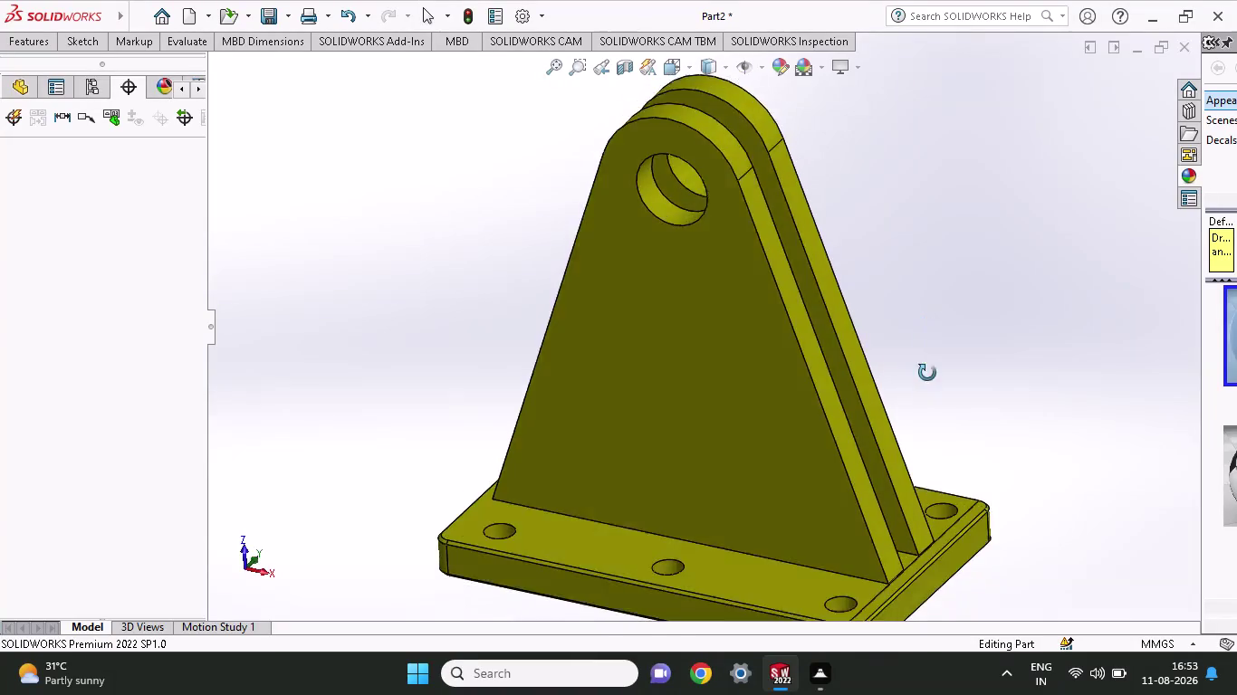
Sketch a small rectangle on the base plate's bottom face, below the lower rib and right of centre.
click(743, 546)
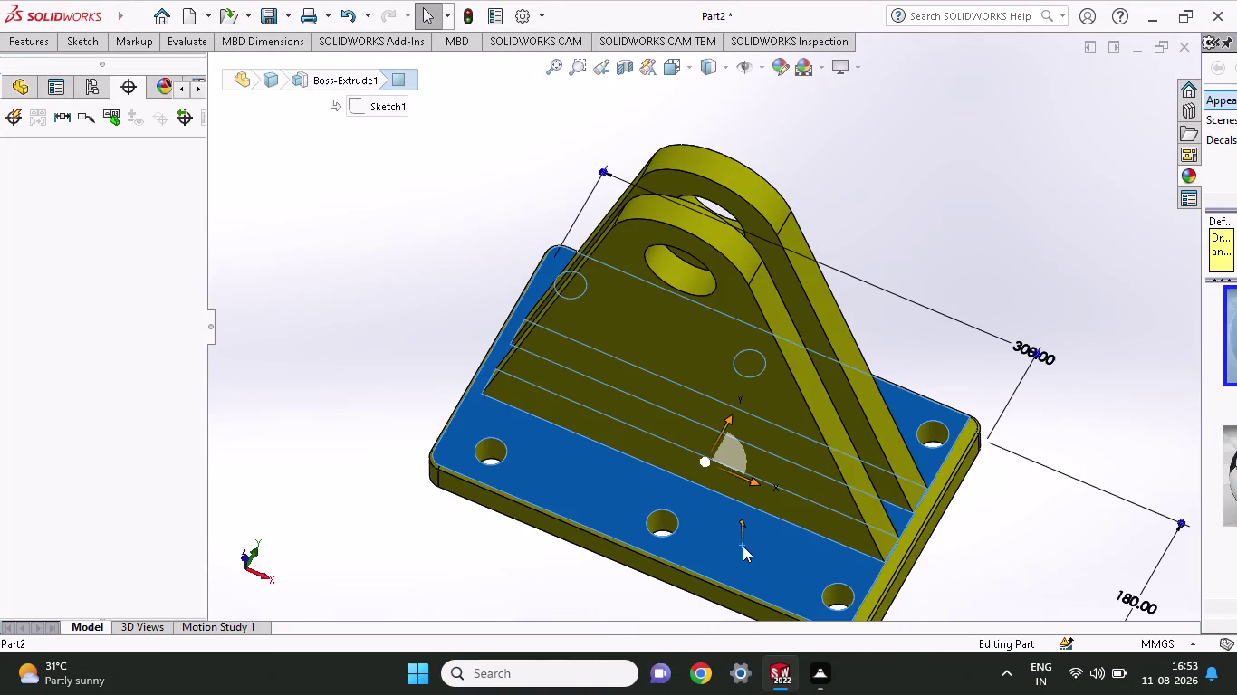
click(826, 496)
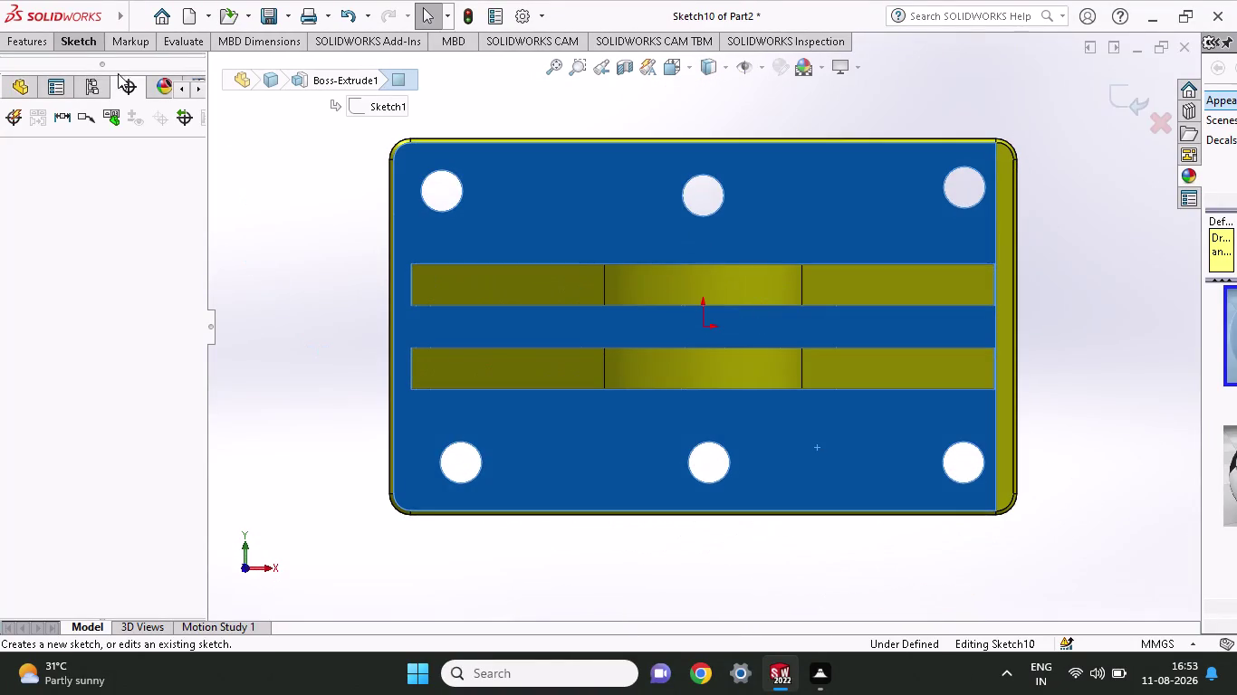
click(103, 36)
click(123, 85)
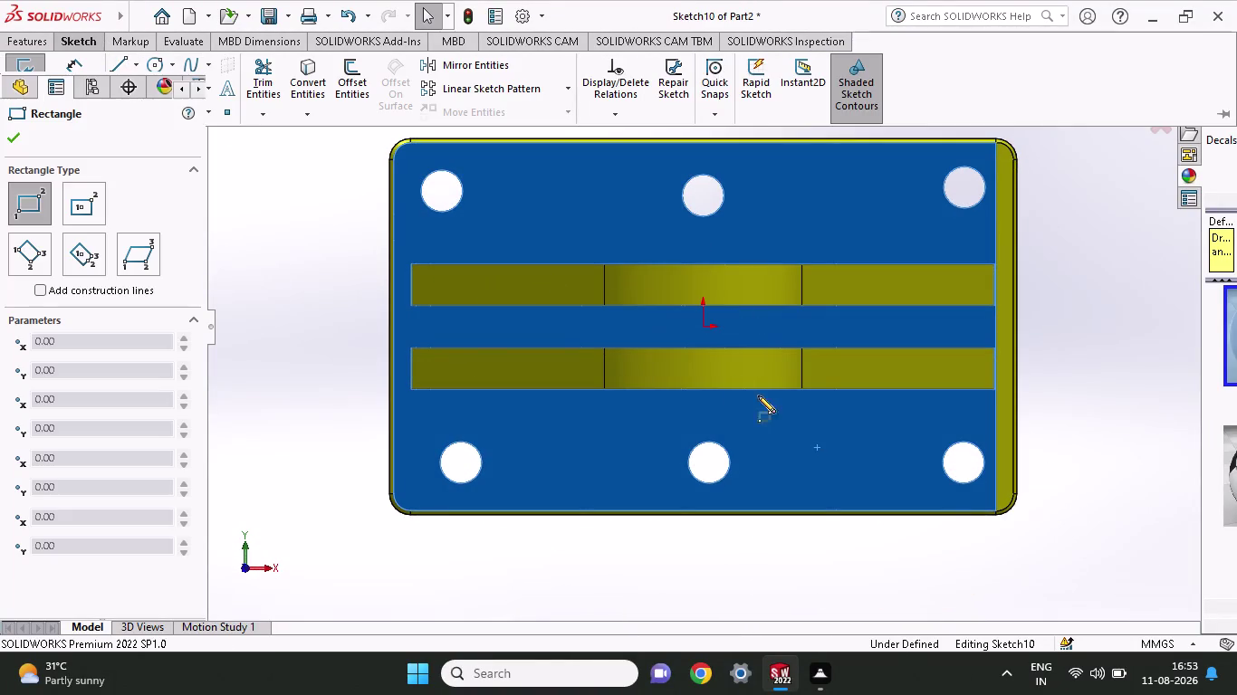
click(799, 390)
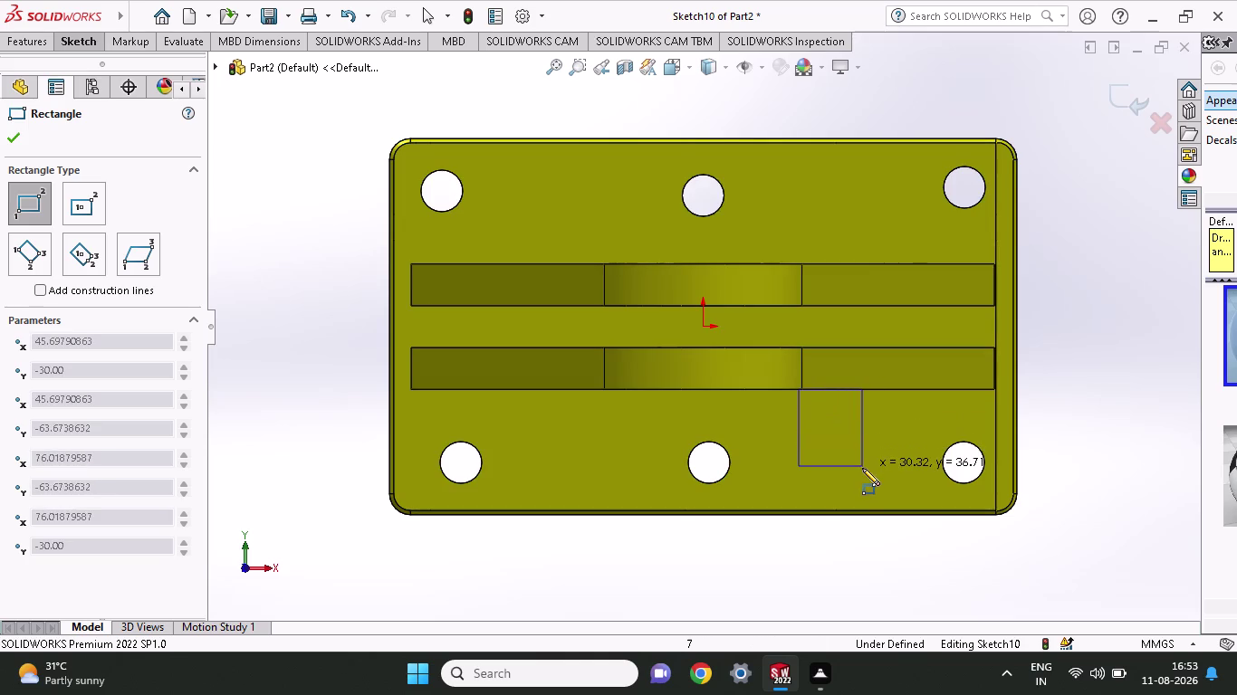
click(860, 479)
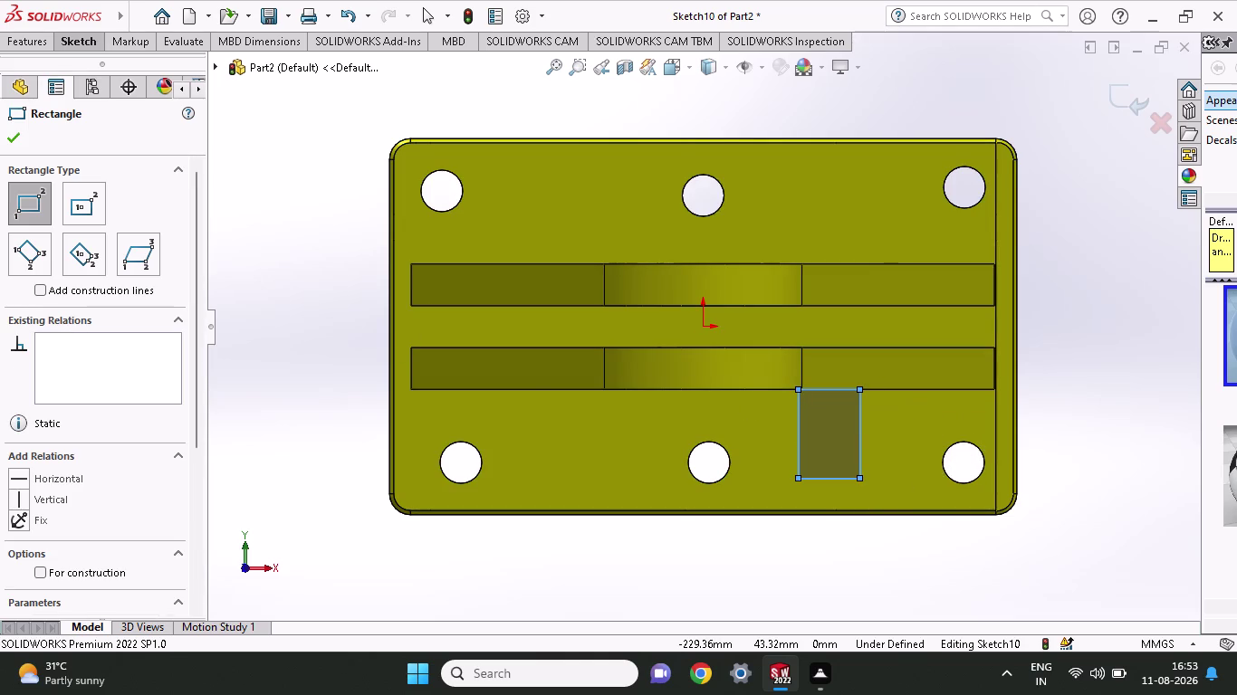
click(82, 41)
Draw a vertical centerline down from the origin and a horizontal one to the right.
click(138, 70)
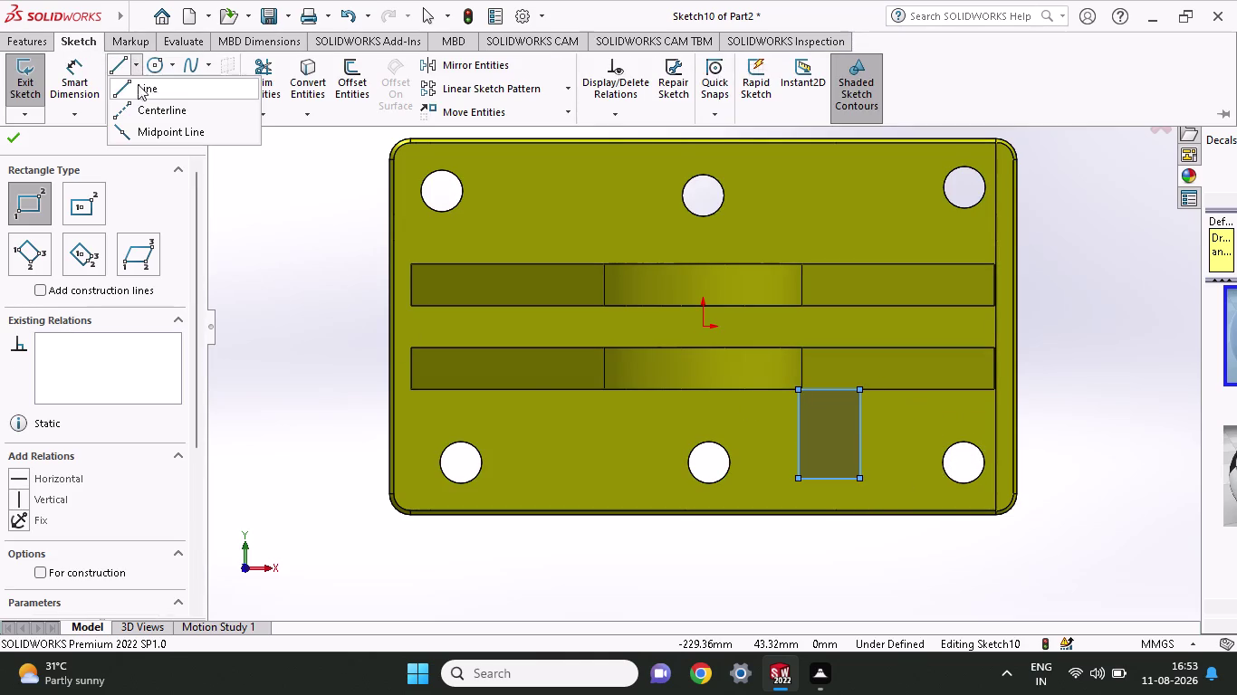
click(138, 102)
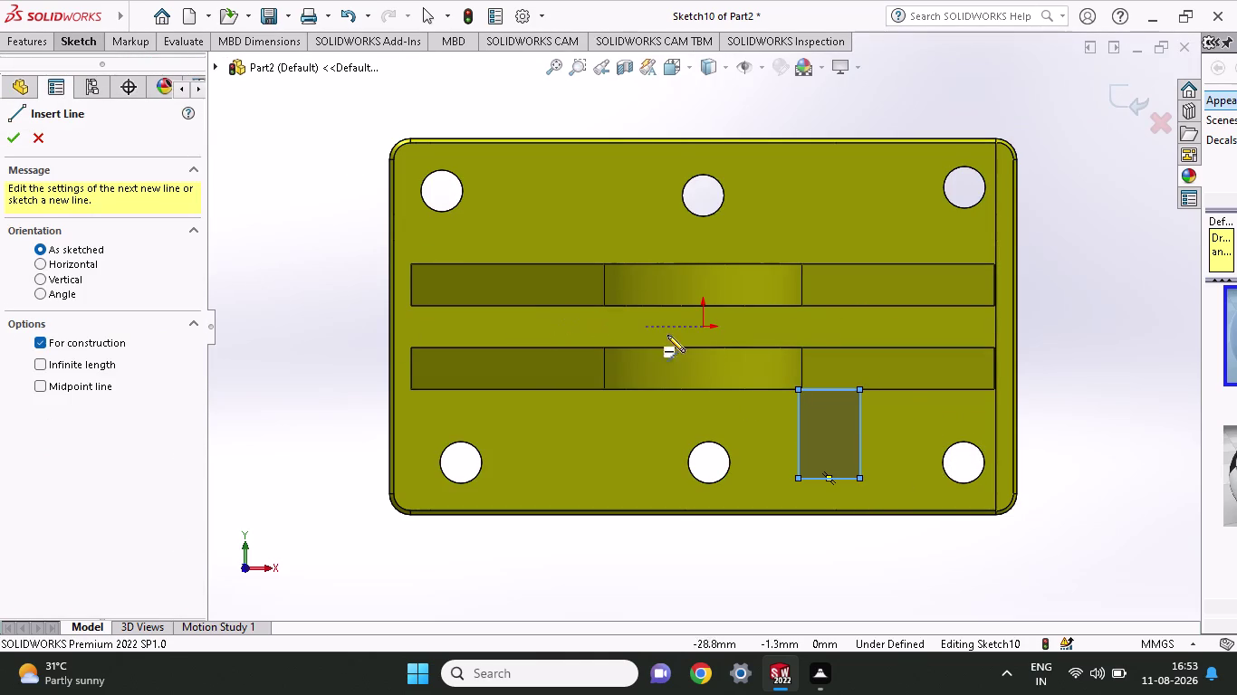
click(700, 327)
click(701, 436)
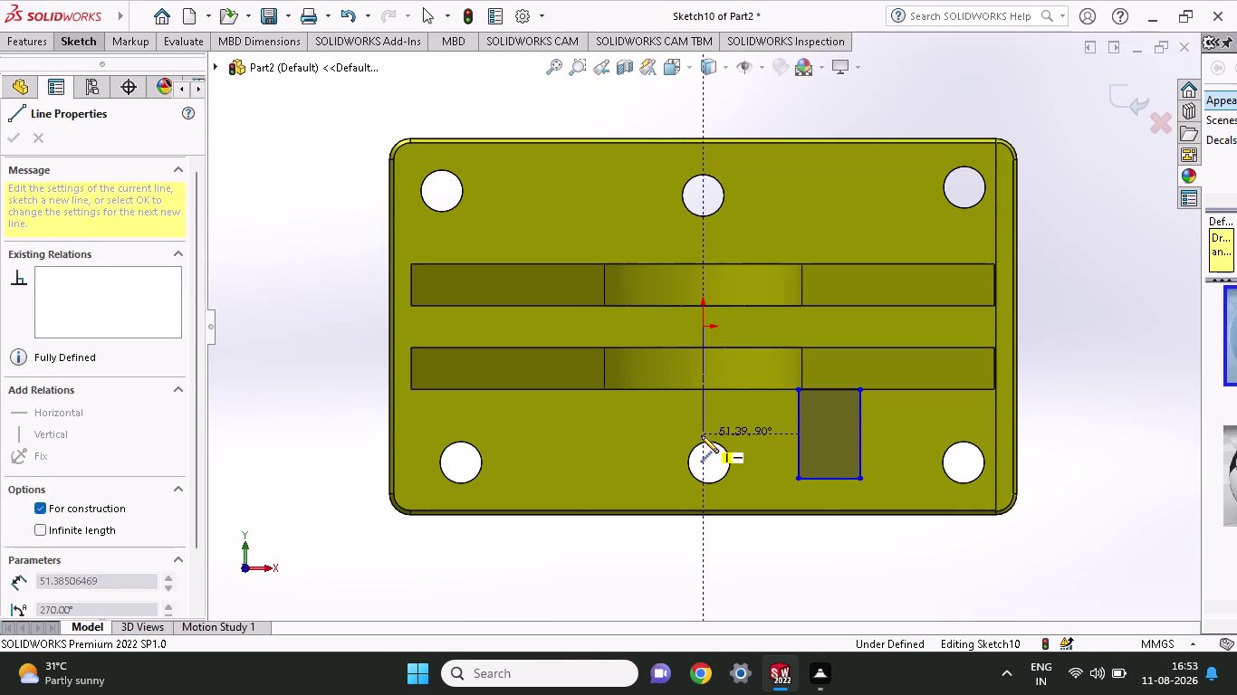
click(704, 328)
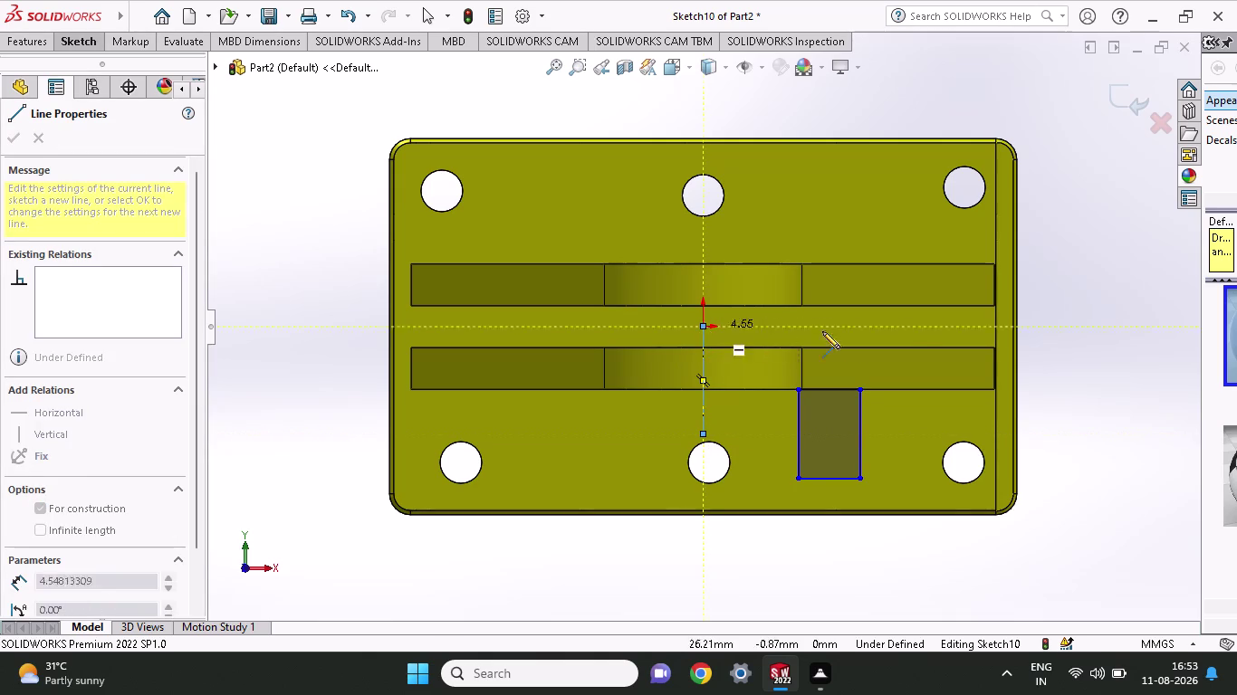
click(901, 325)
right_click(1139, 299)
click(1144, 308)
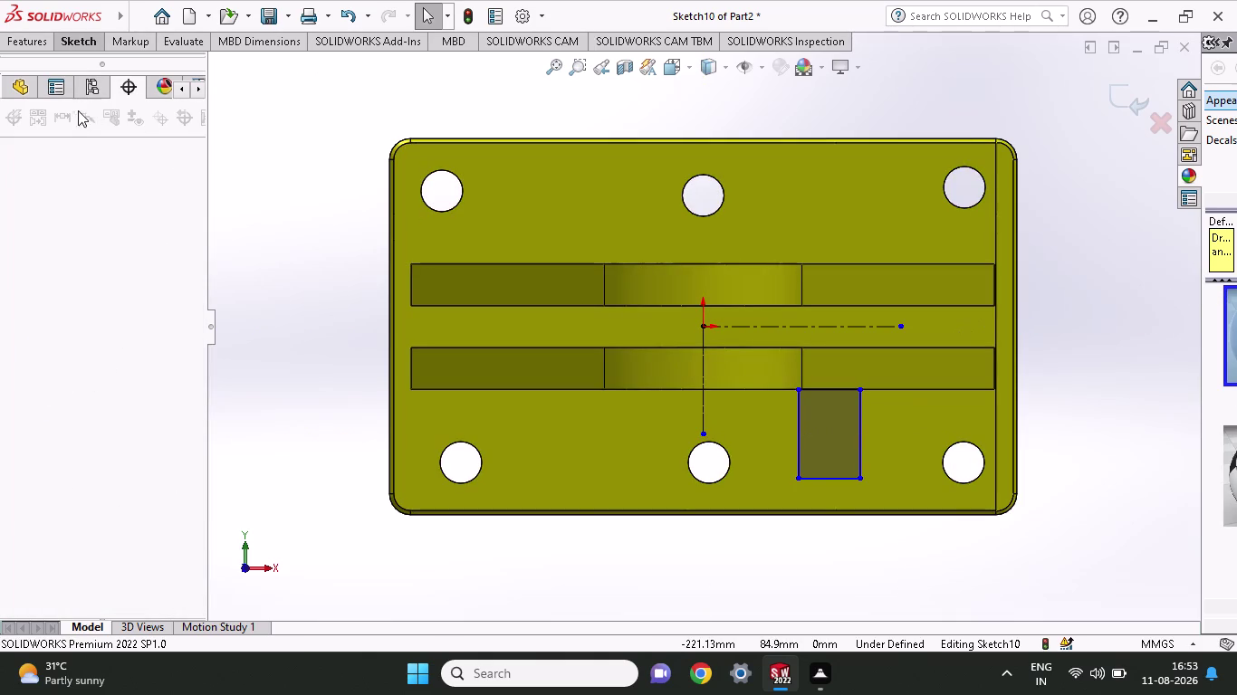
Begin dimensioning the rectangle with Smart Dimension.
click(76, 41)
click(91, 85)
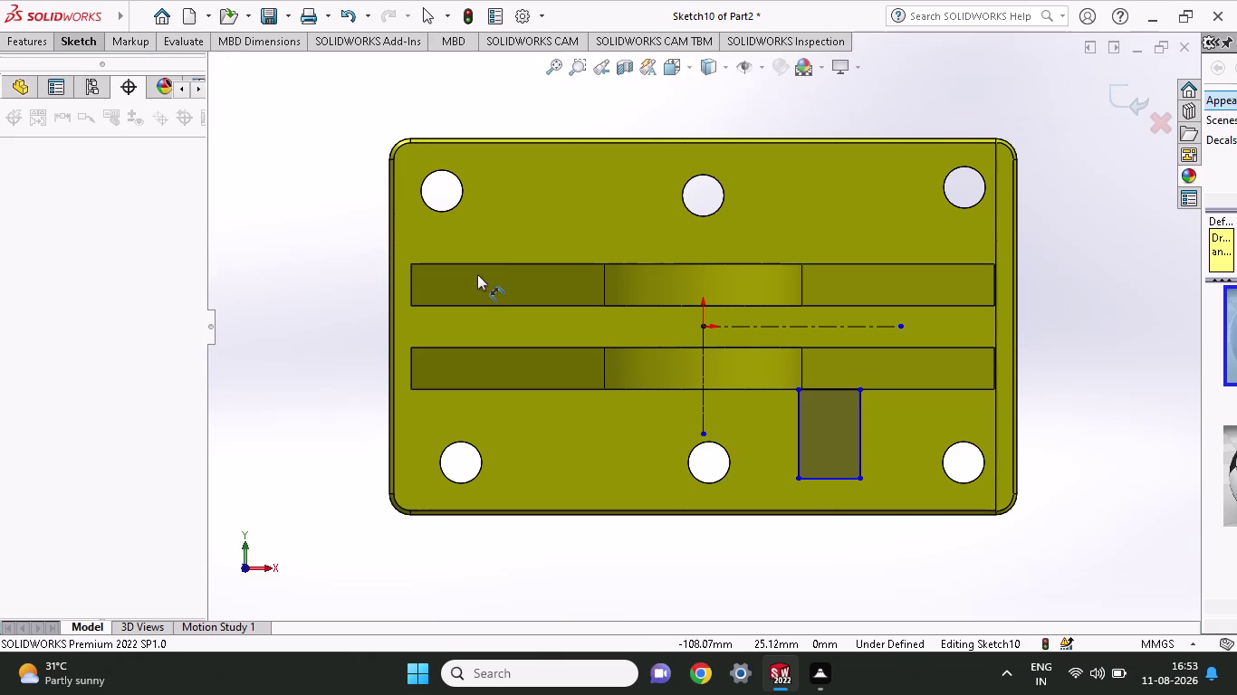
click(857, 482)
Dimension the rectangle's right side to 50 mm tall.
click(859, 383)
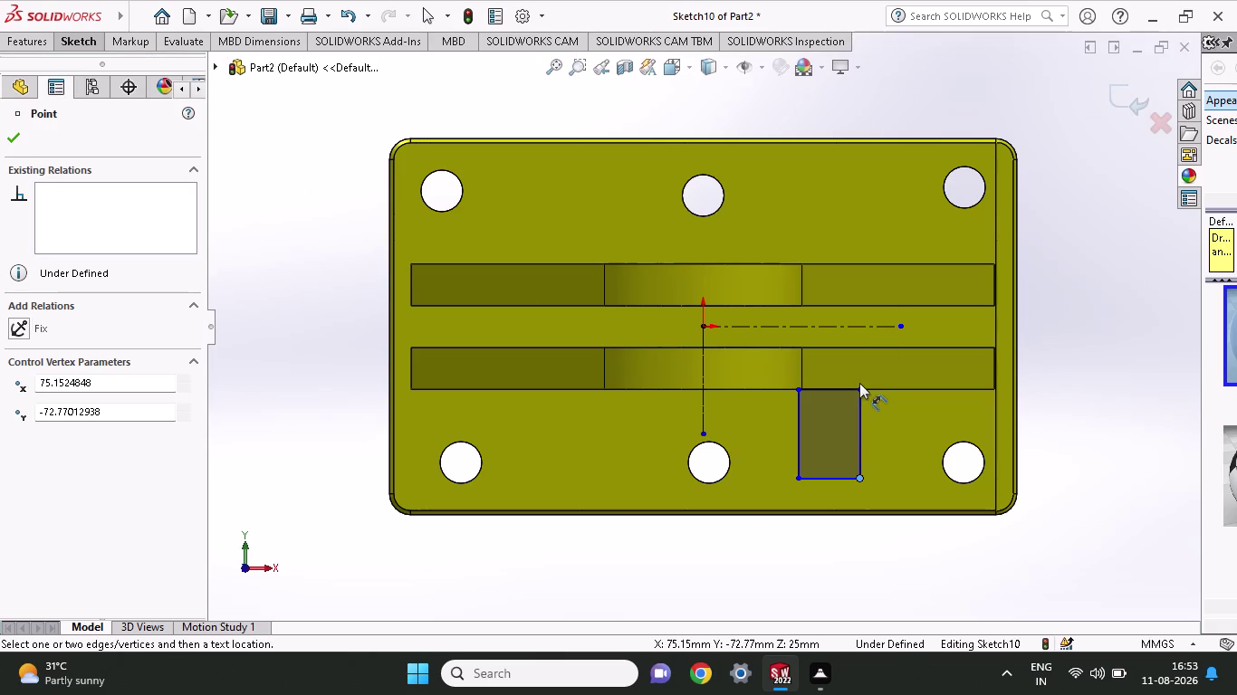
click(860, 386)
click(1201, 402)
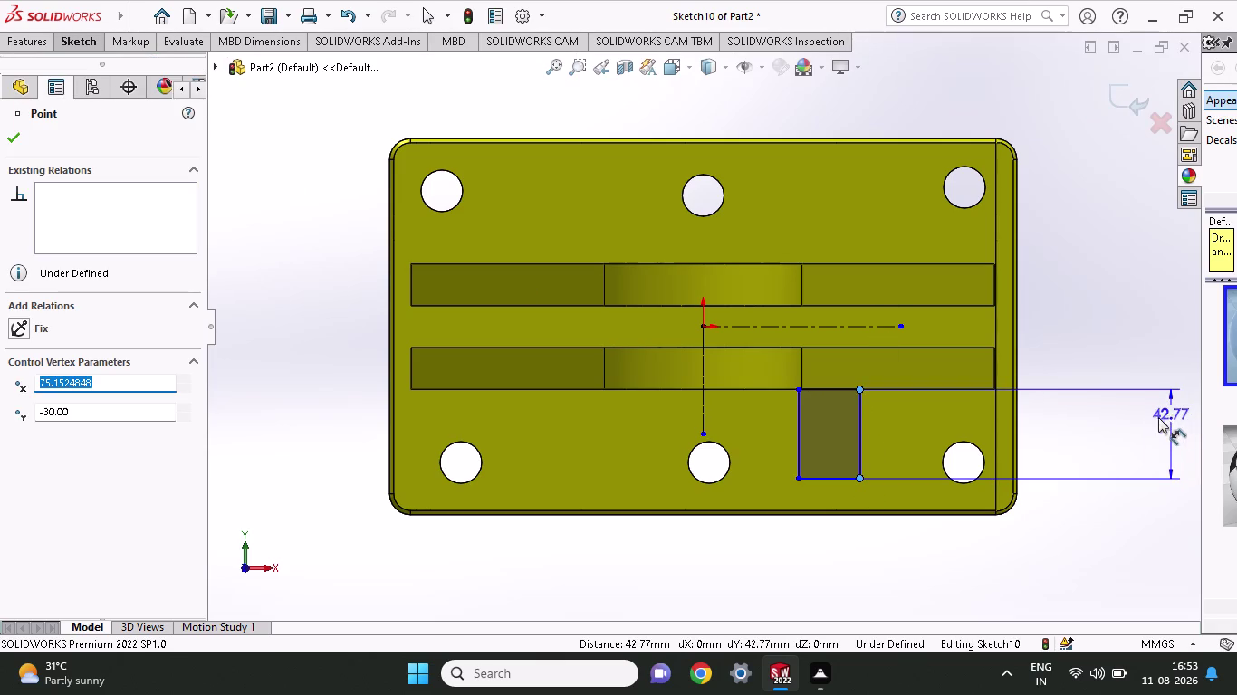
click(1153, 419)
text(150)
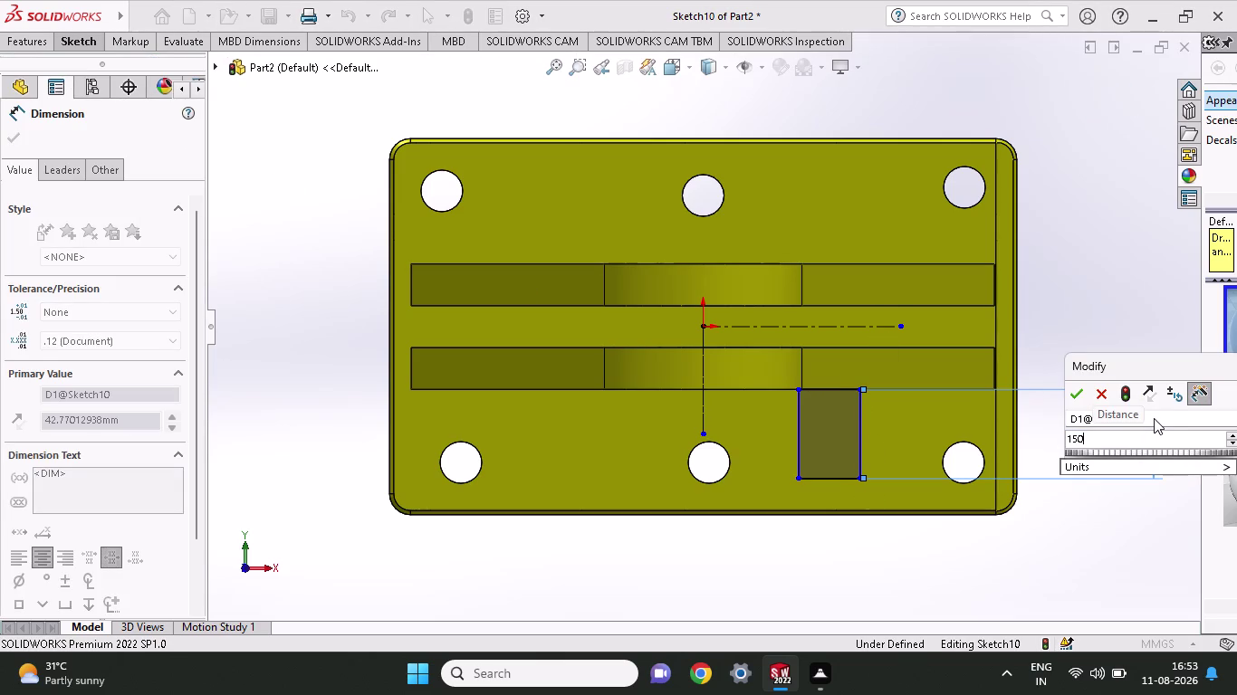
key(BackSpace)
key(BackSpace)
key(BackSpace)
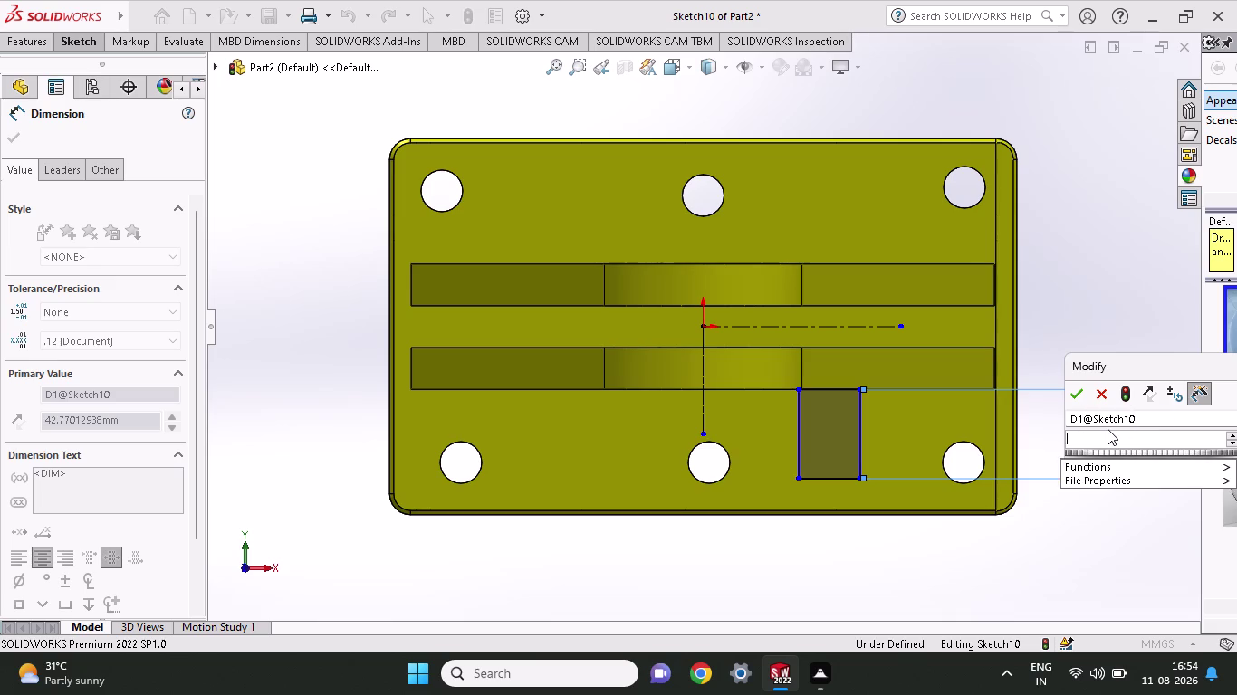
text(50)
key(Return)
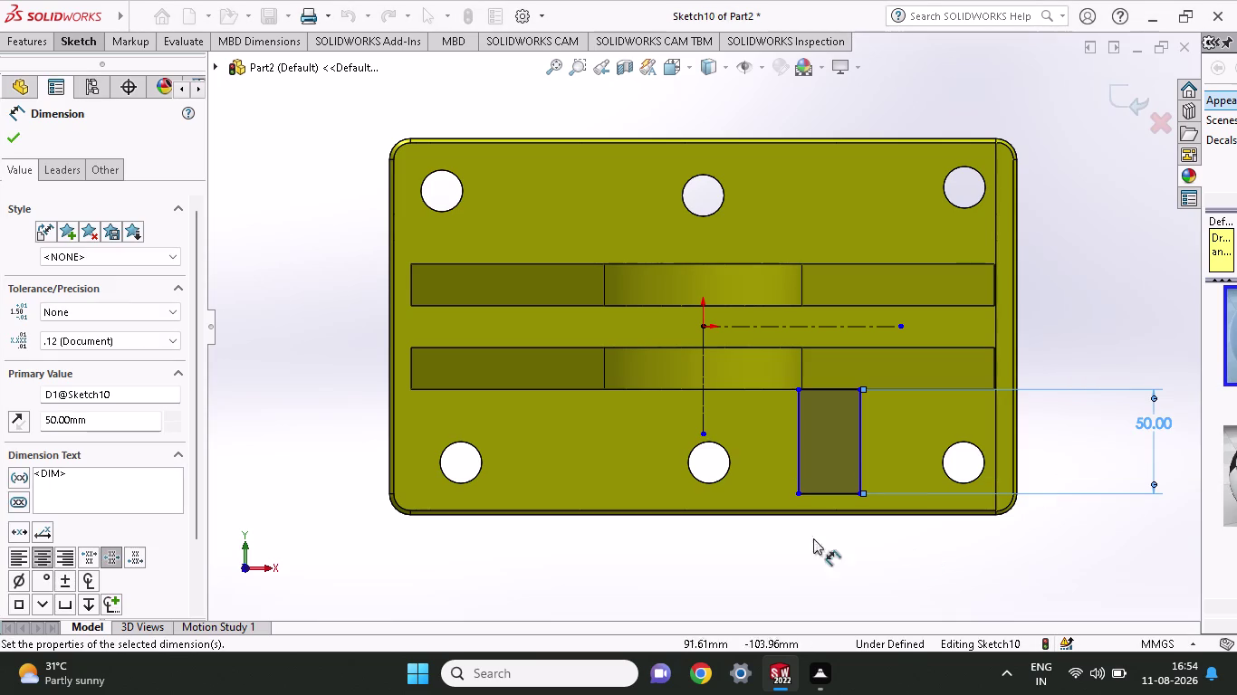
Dimension the rectangle's bottom edge to 15 mm wide.
click(802, 494)
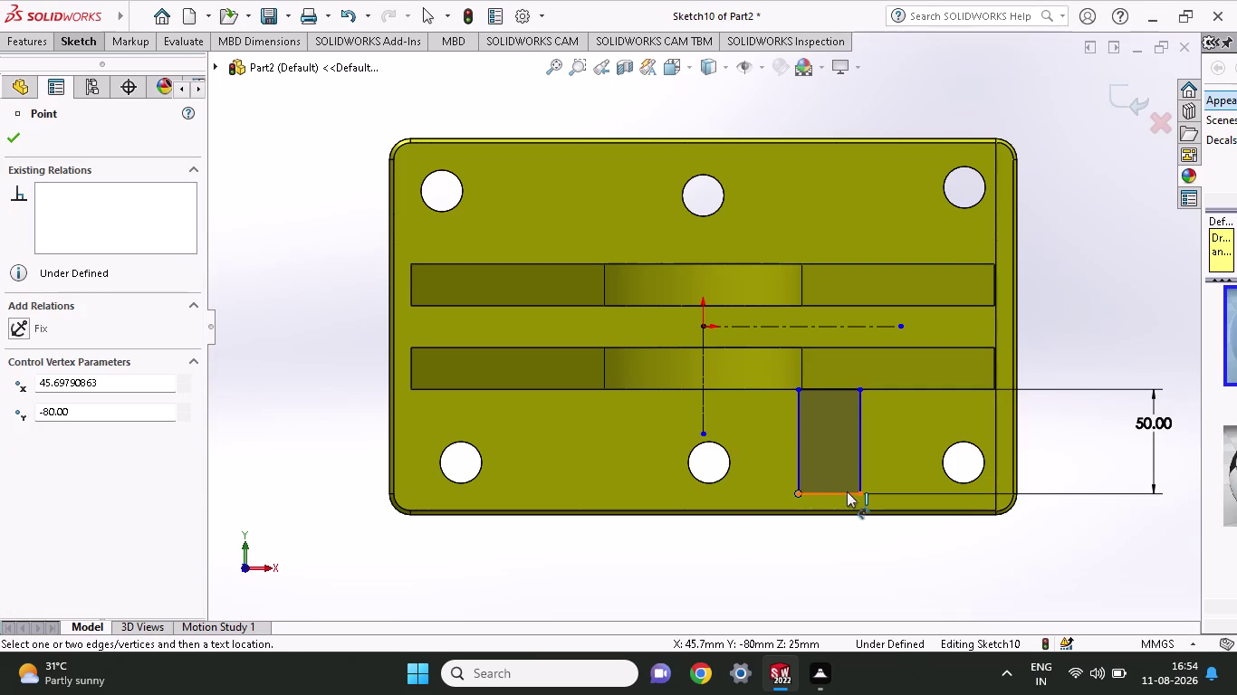
click(856, 491)
click(861, 560)
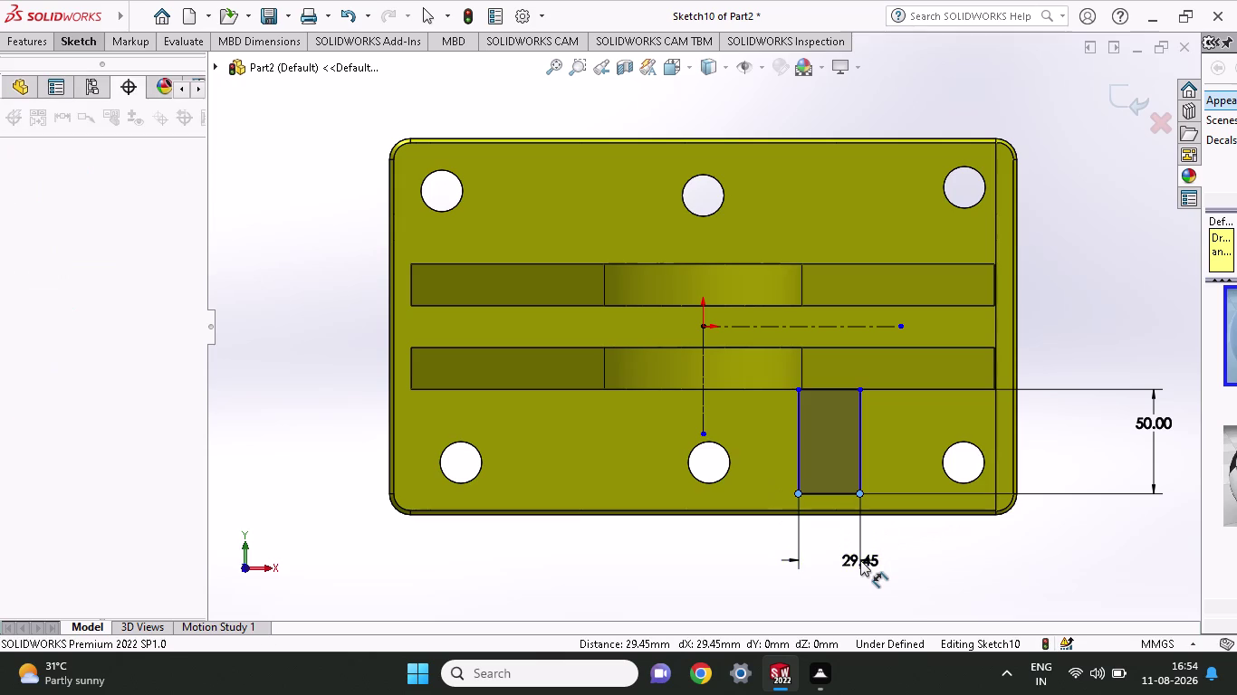
text(15)
key(Return)
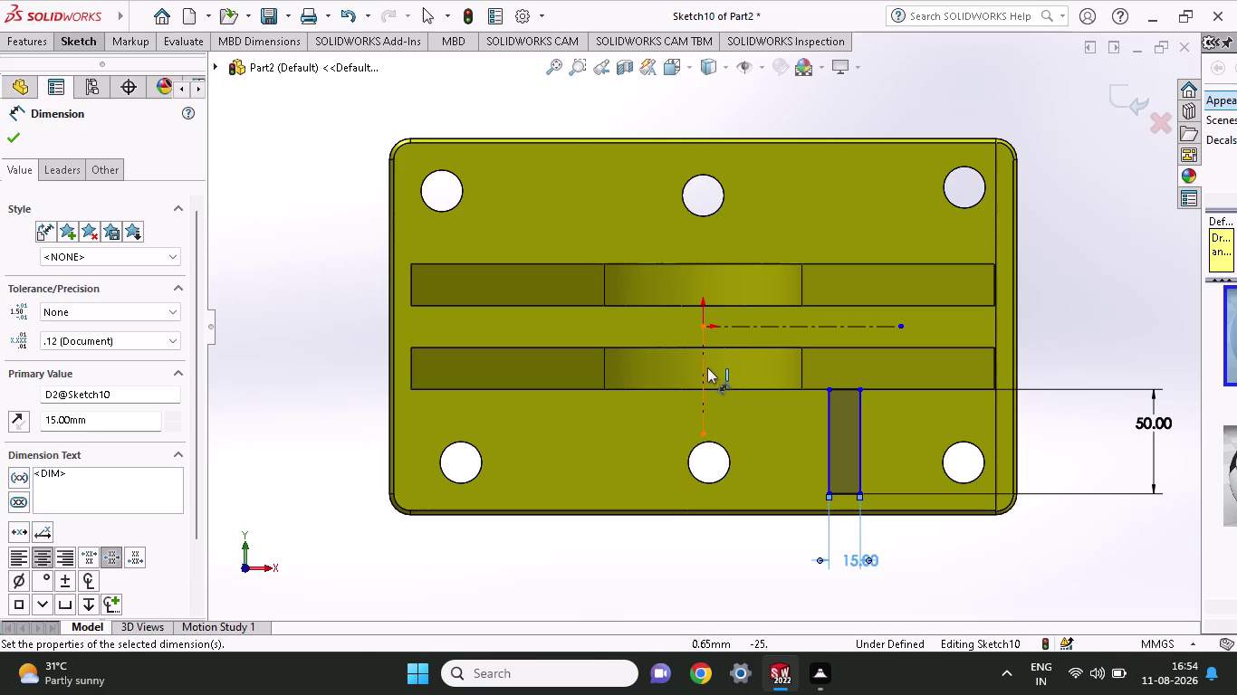
Dimension the rectangle's upper-left corner 50 mm from the vertical centerline.
click(700, 434)
click(827, 387)
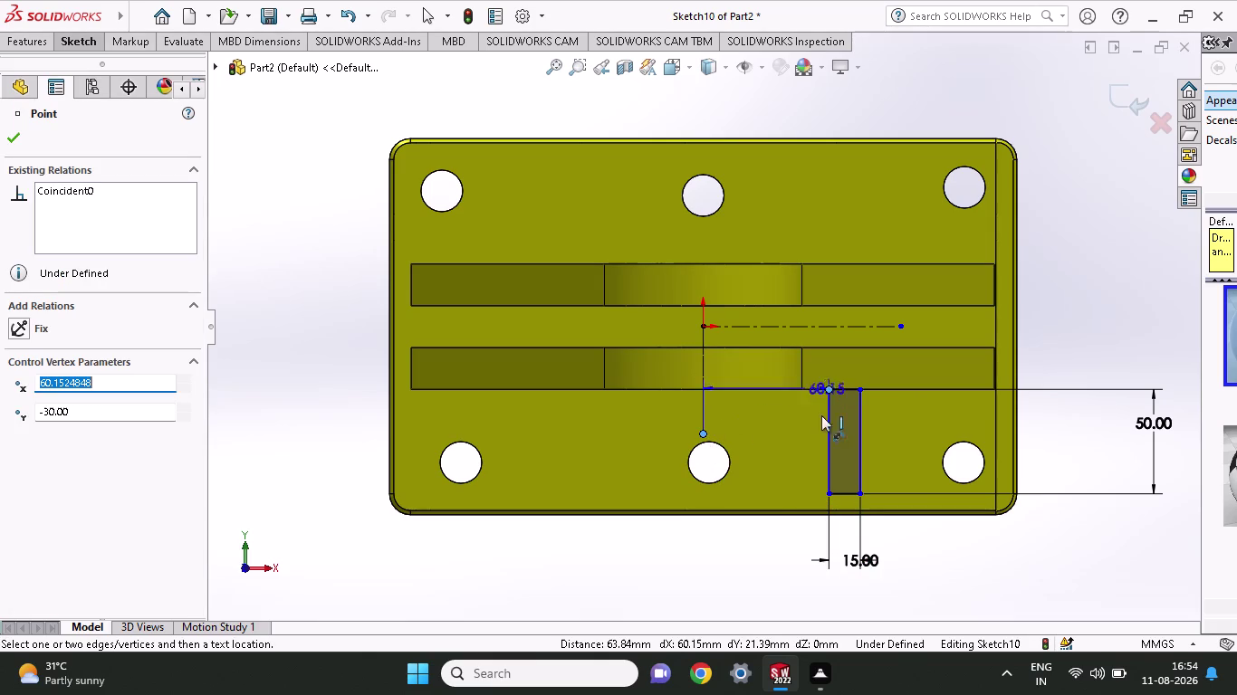
click(722, 580)
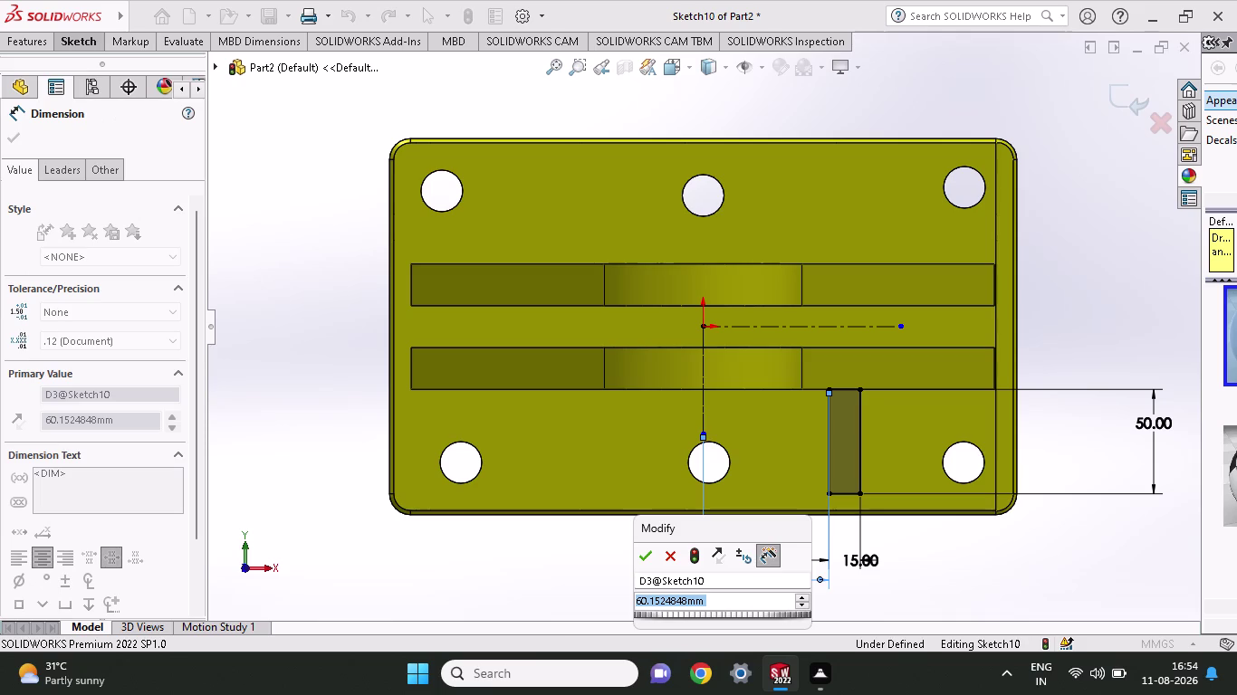
text(3)
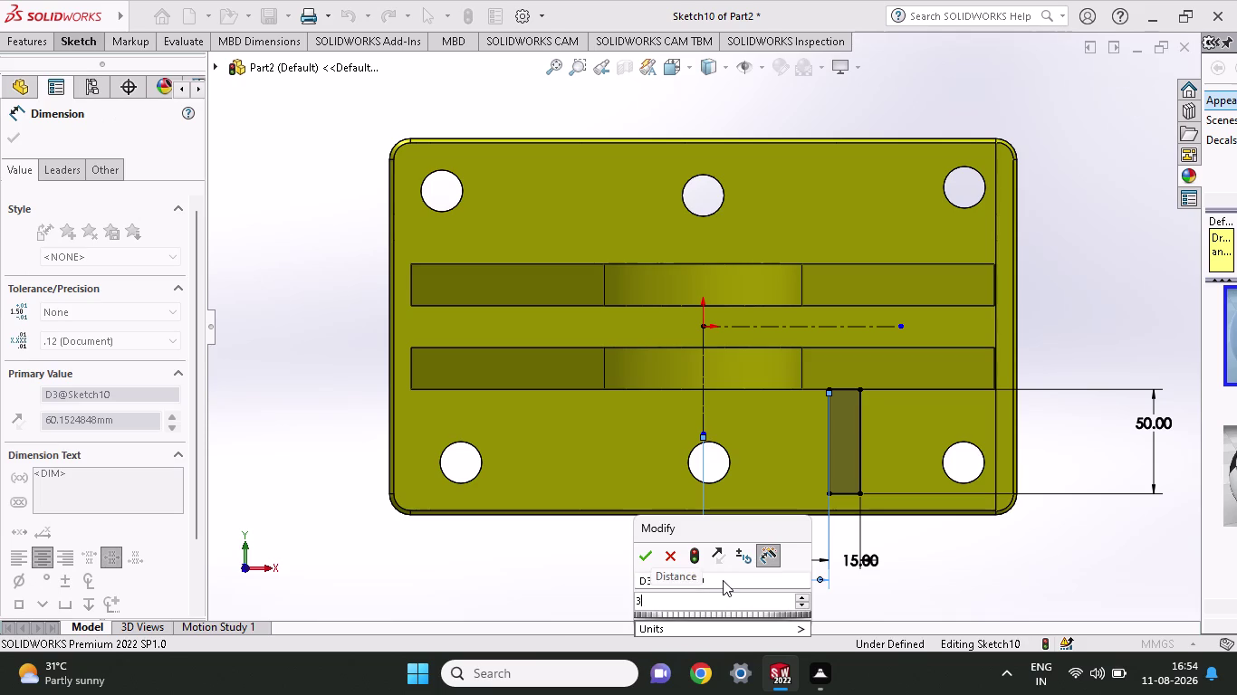
text(00)
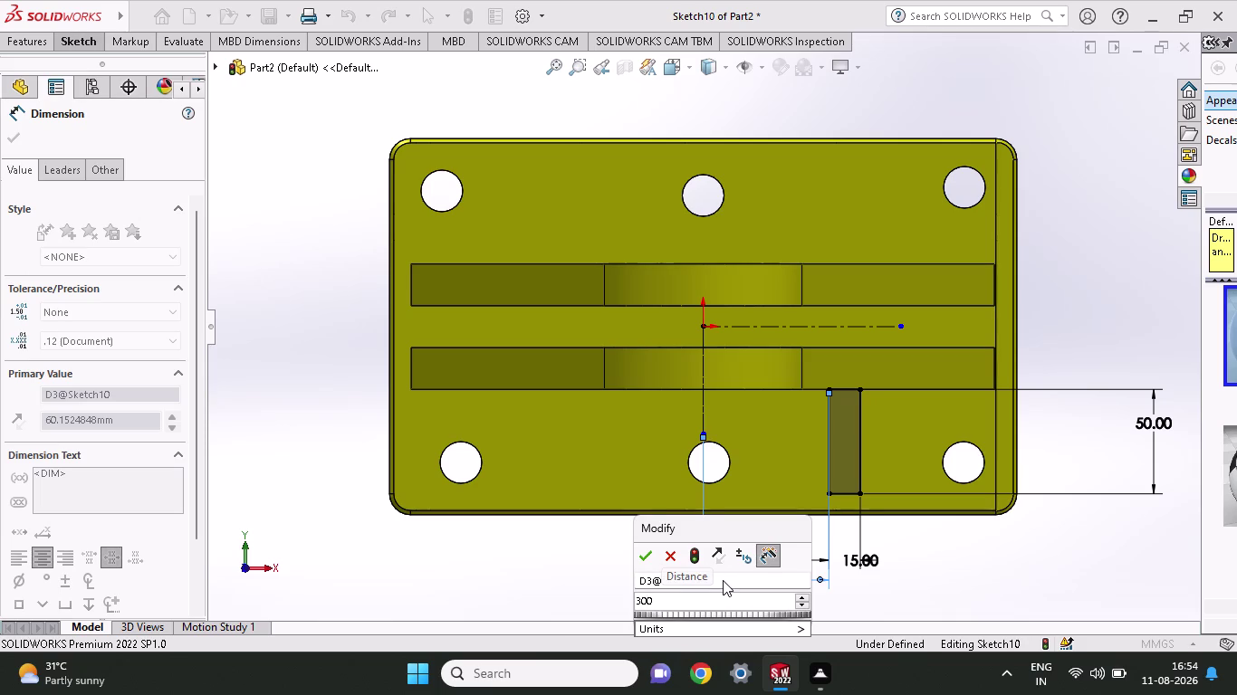
key(minus)
key(BackSpace)
key(BackSpace)
key(BackSpace)
key(BackSpace)
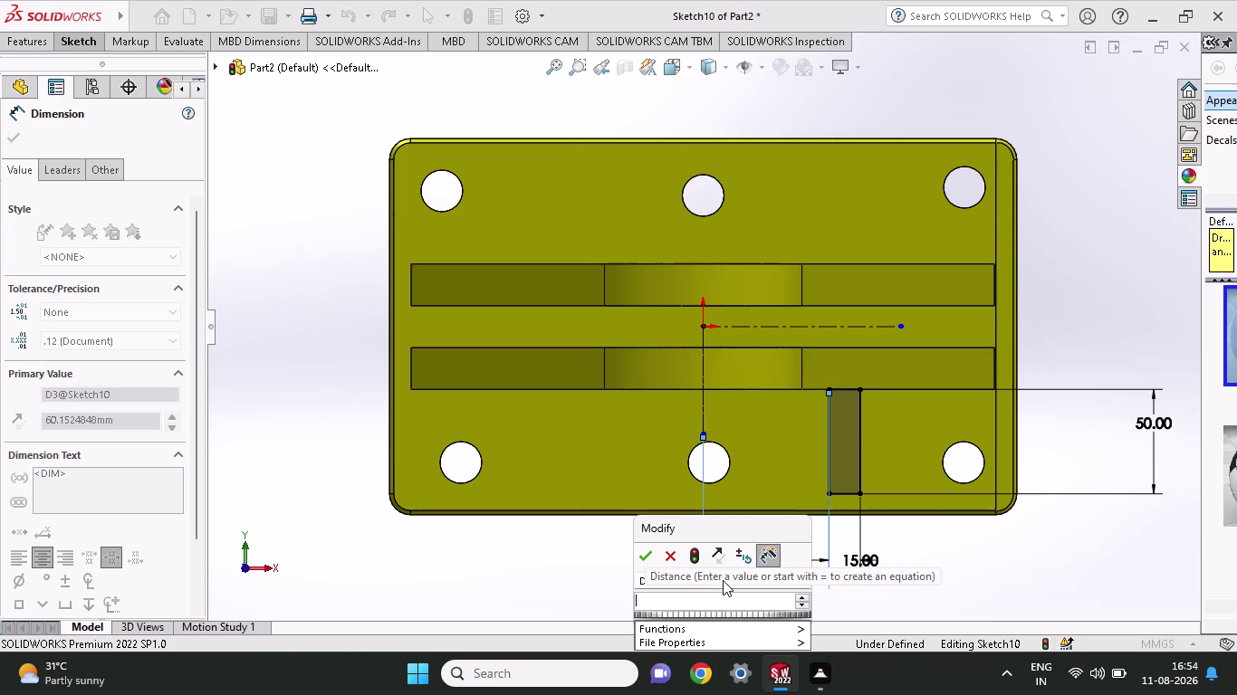
text(50)
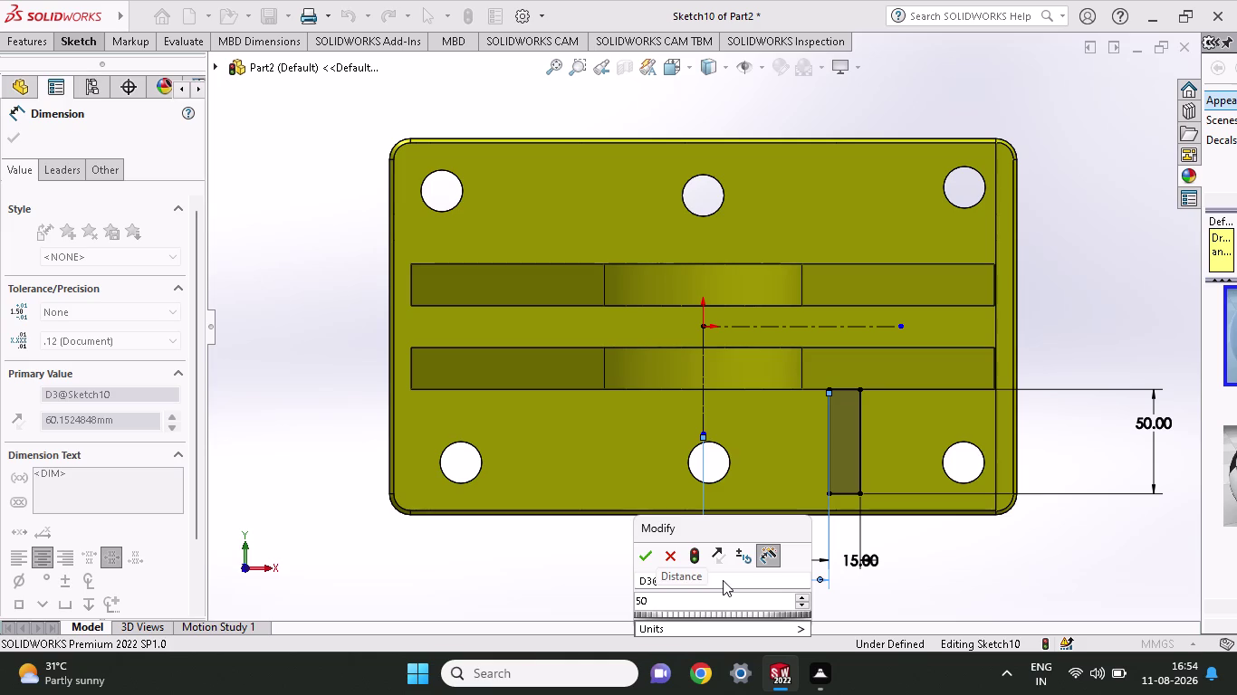
click(635, 555)
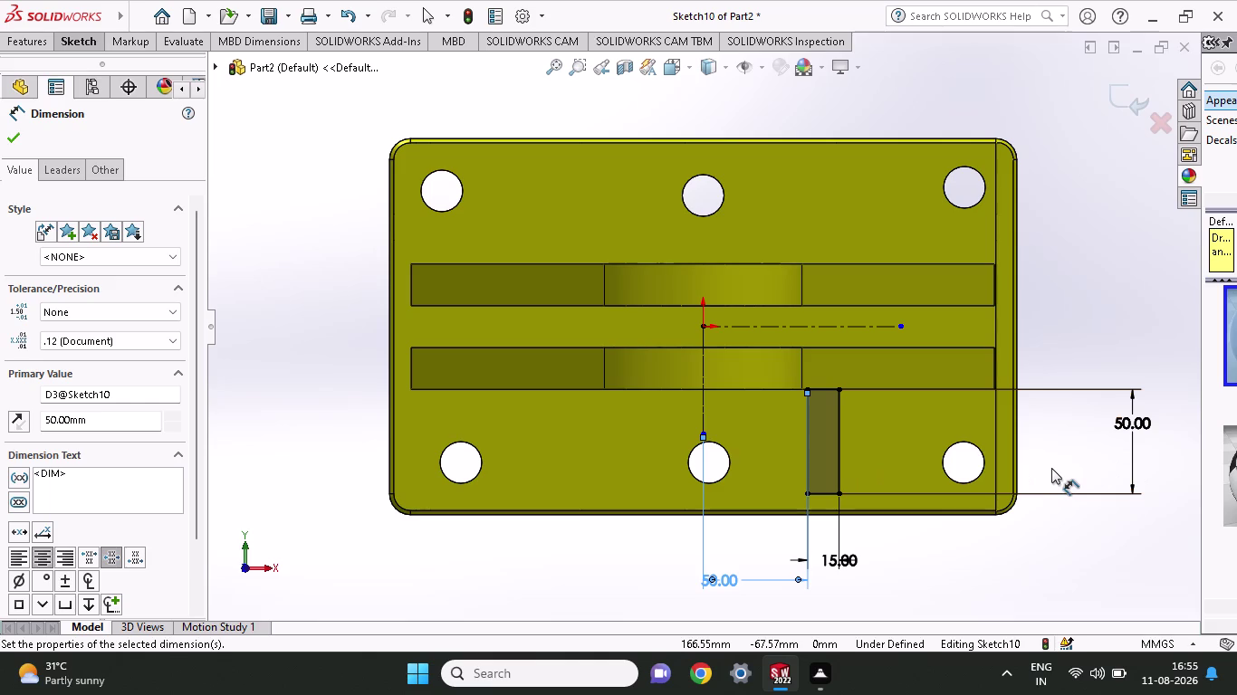
Change the centerline offset dimension from 50 to 55 mm.
scroll(up, 3)
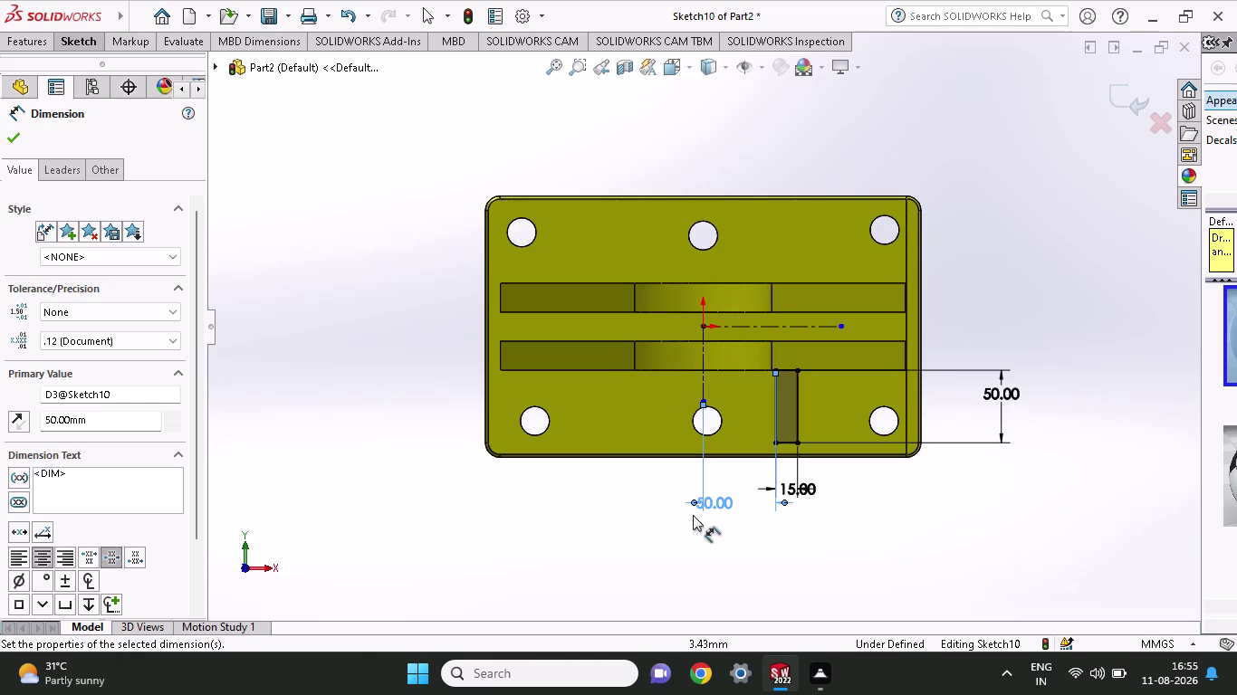
double_click(714, 505)
text(55)
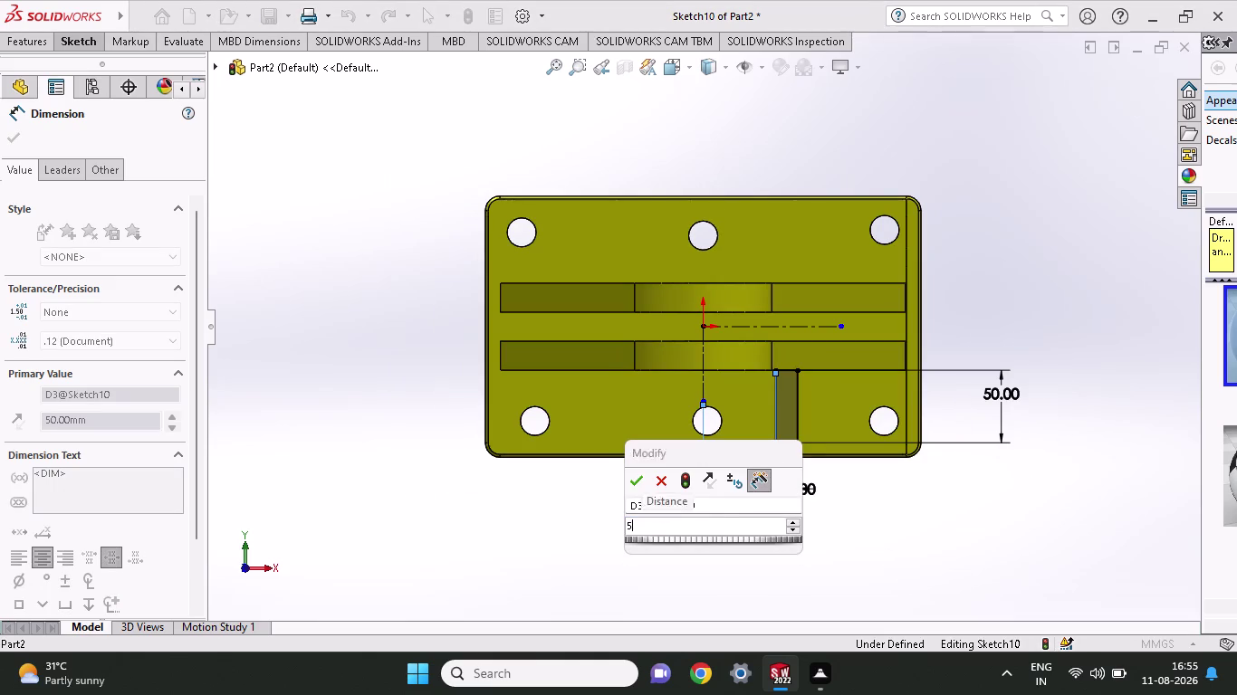
key(Return)
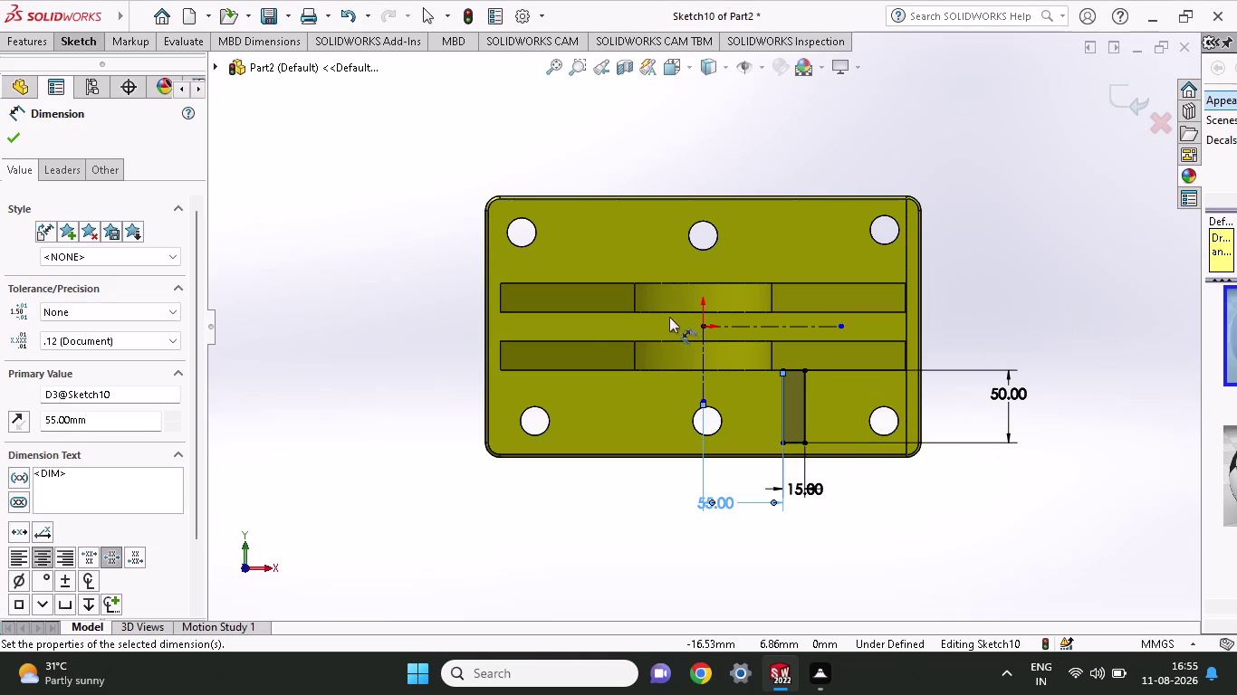
click(89, 34)
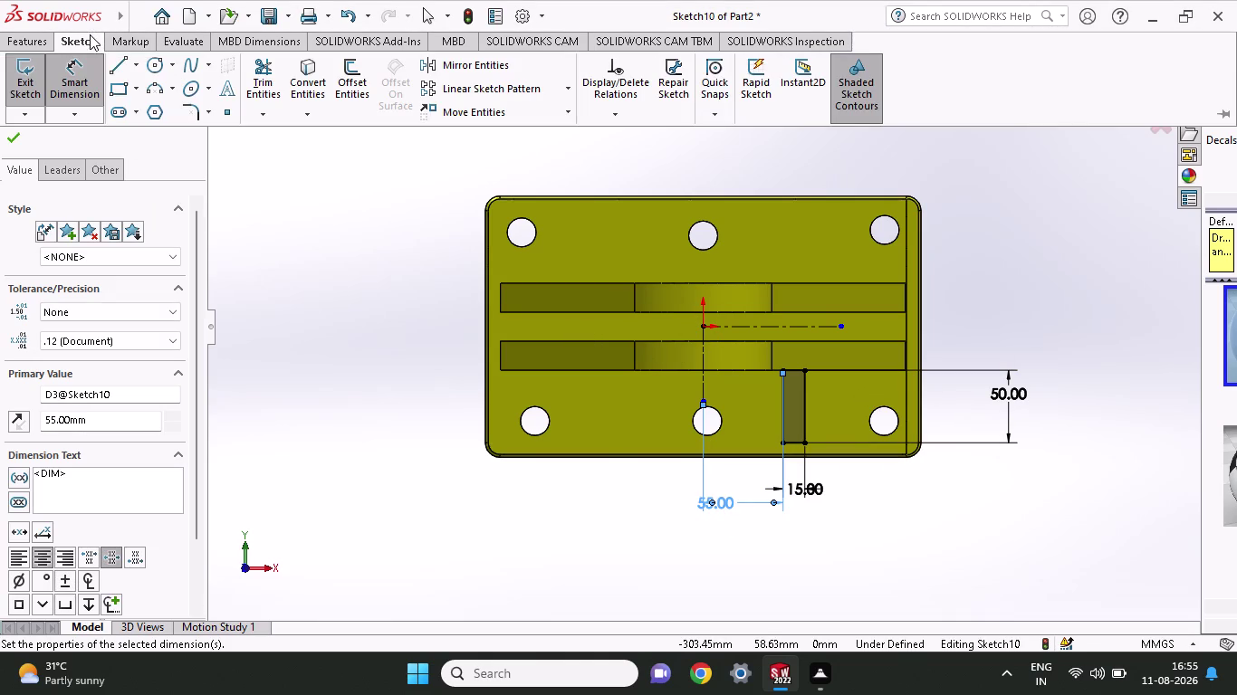
Mirror the rib rectangle across the vertical centerline.
click(451, 71)
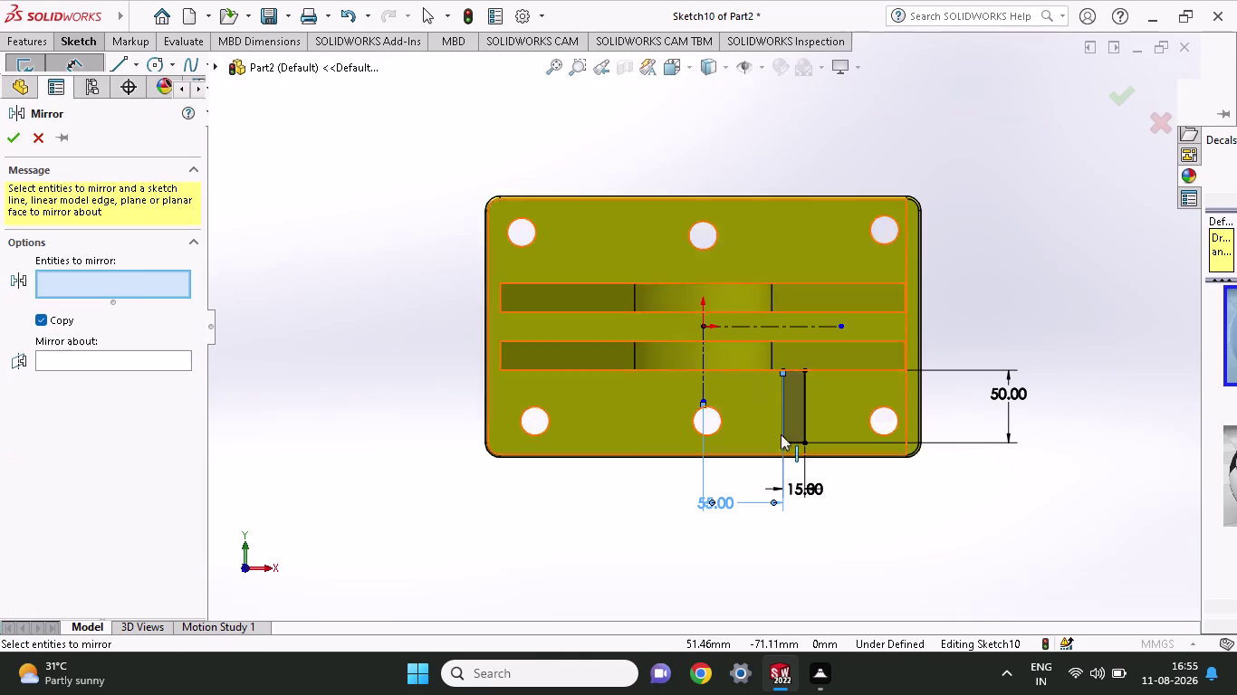
click(790, 405)
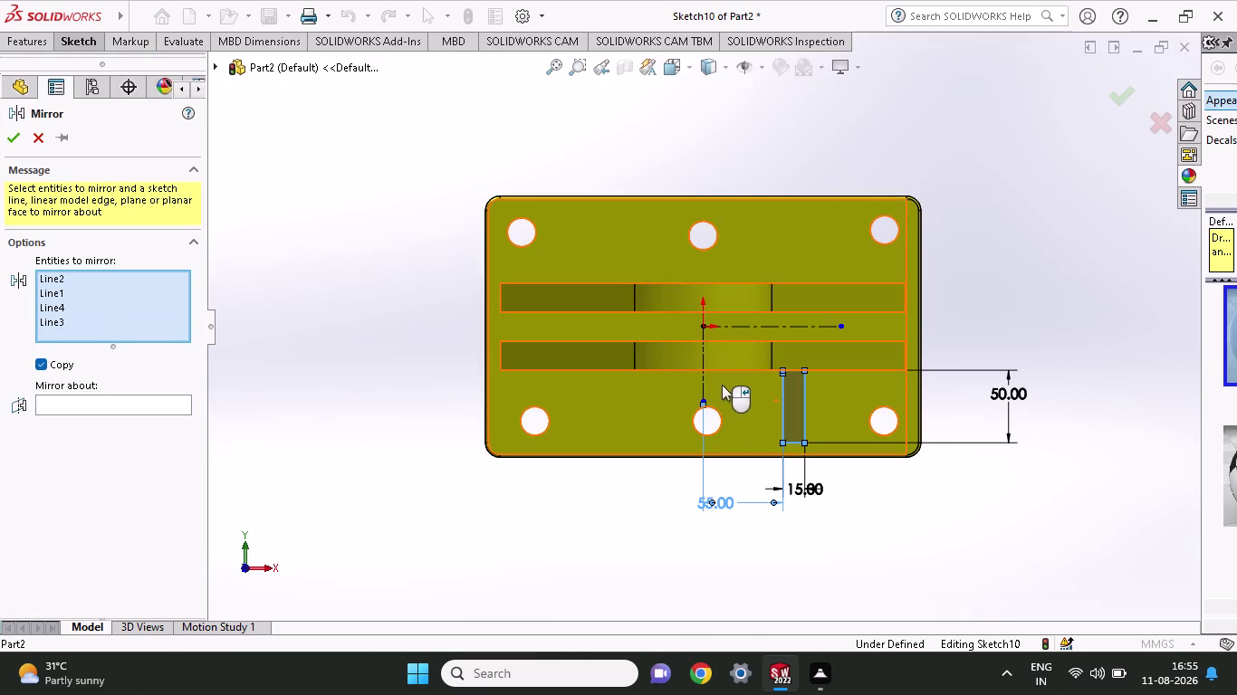
click(703, 385)
click(145, 422)
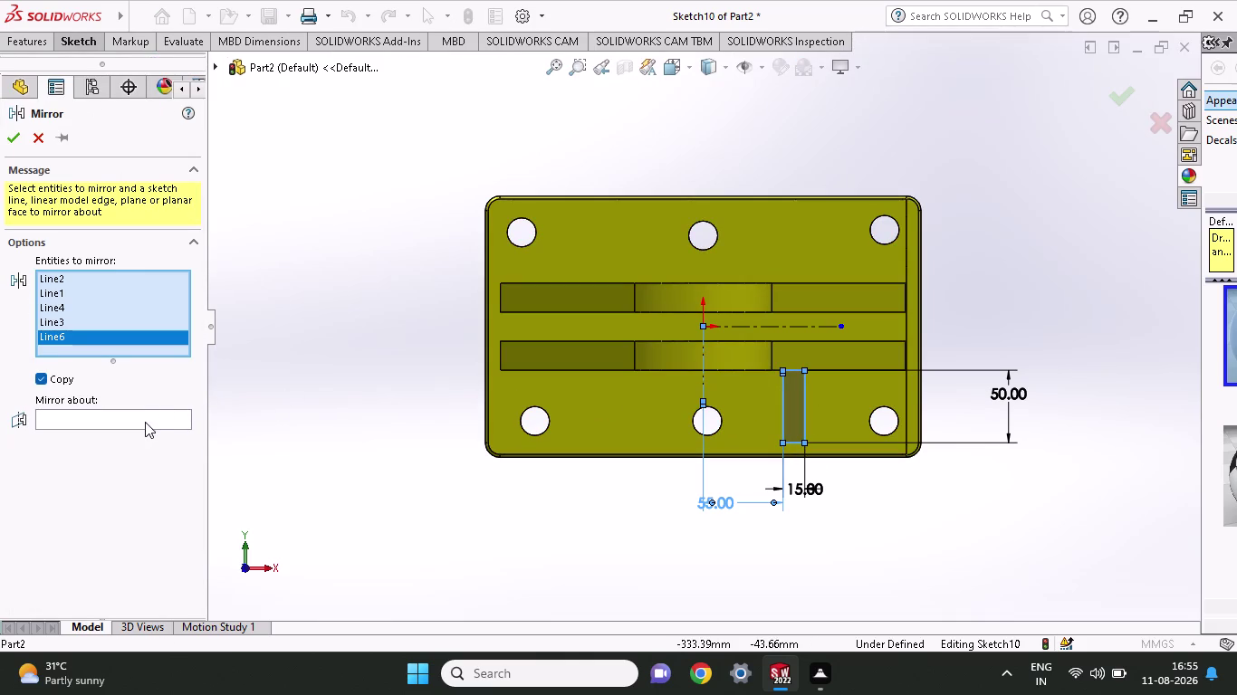
click(701, 383)
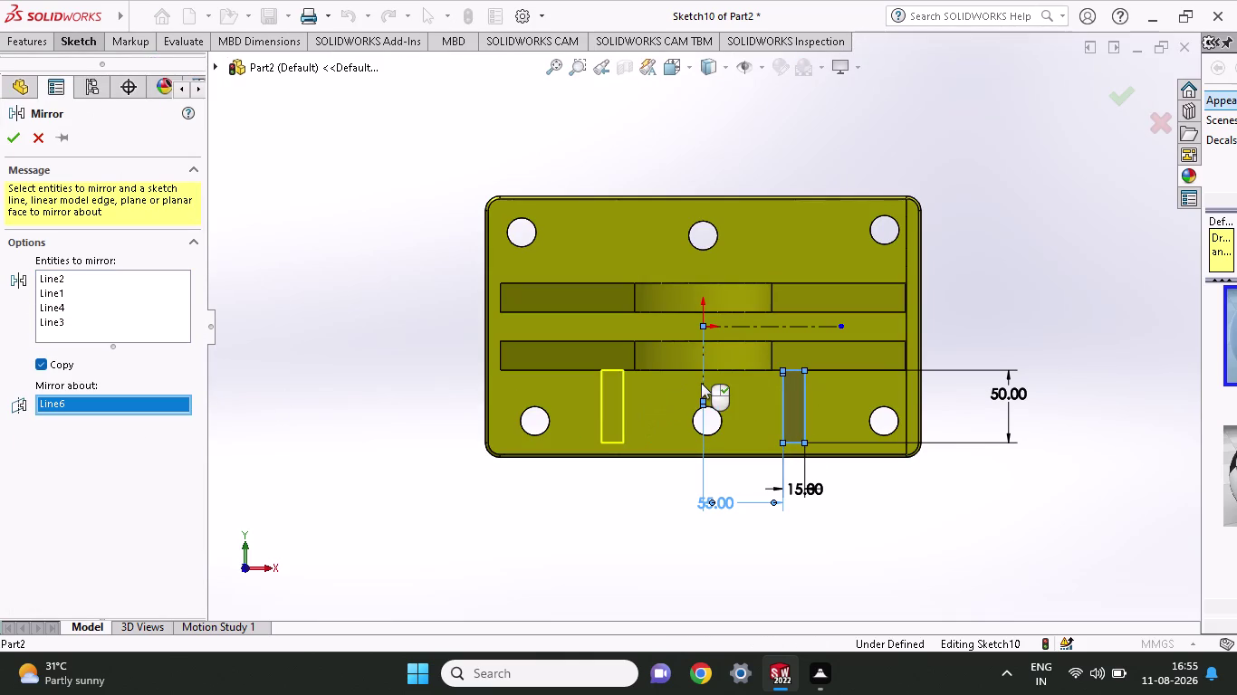
click(6, 140)
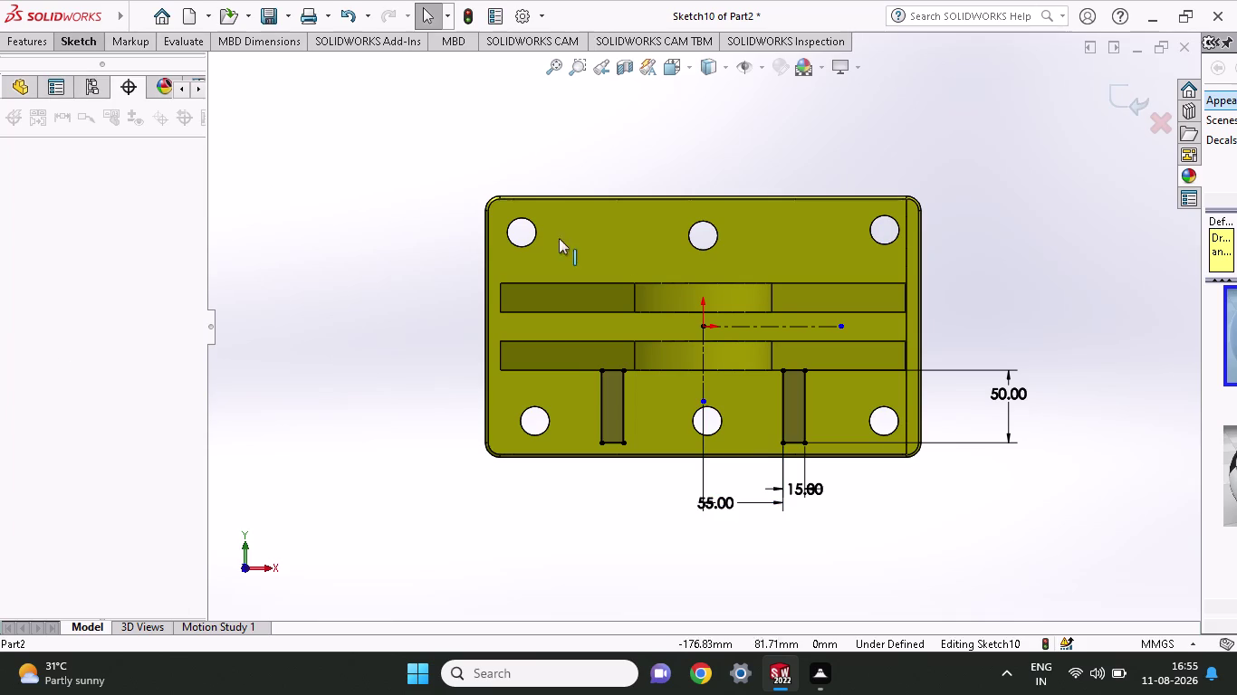
click(69, 35)
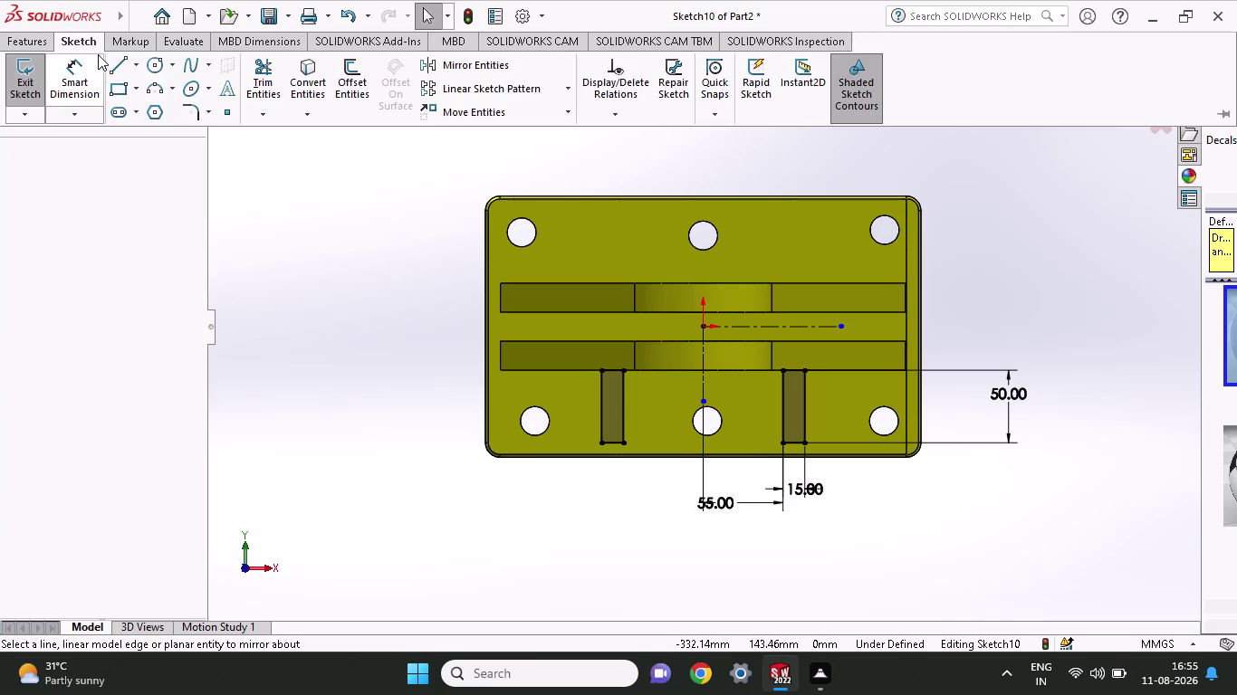
Mirror both rectangles across the horizontal centerline to make four.
click(450, 69)
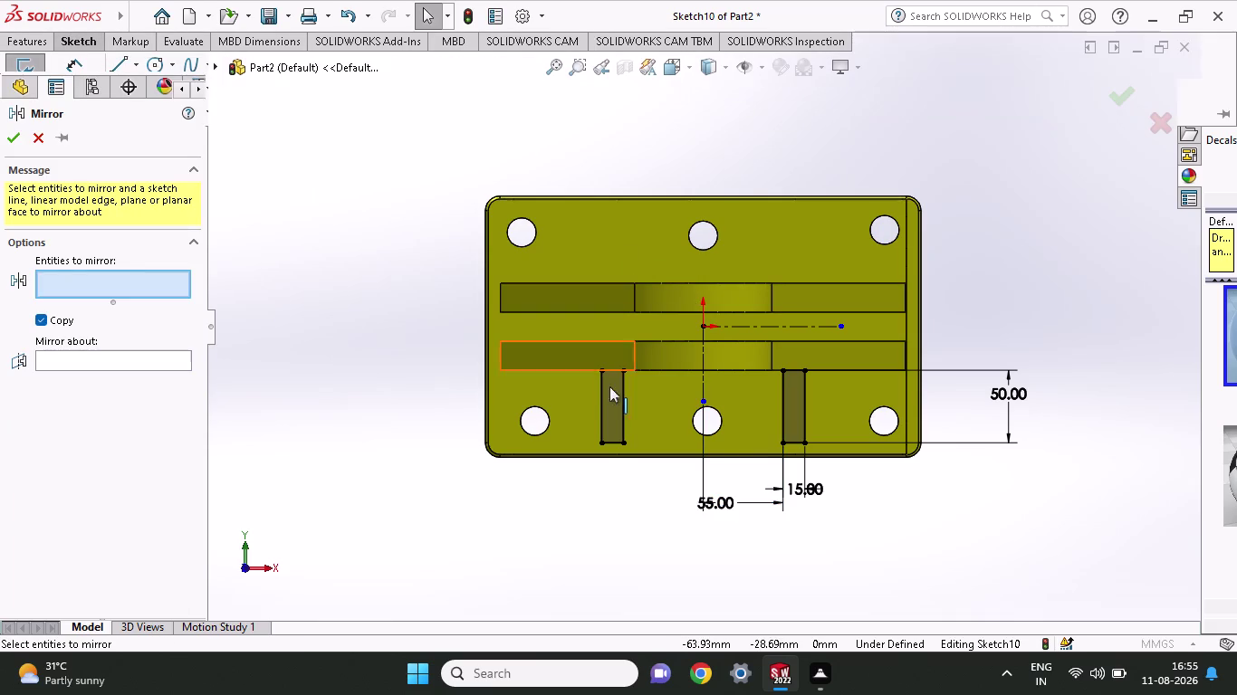
click(611, 402)
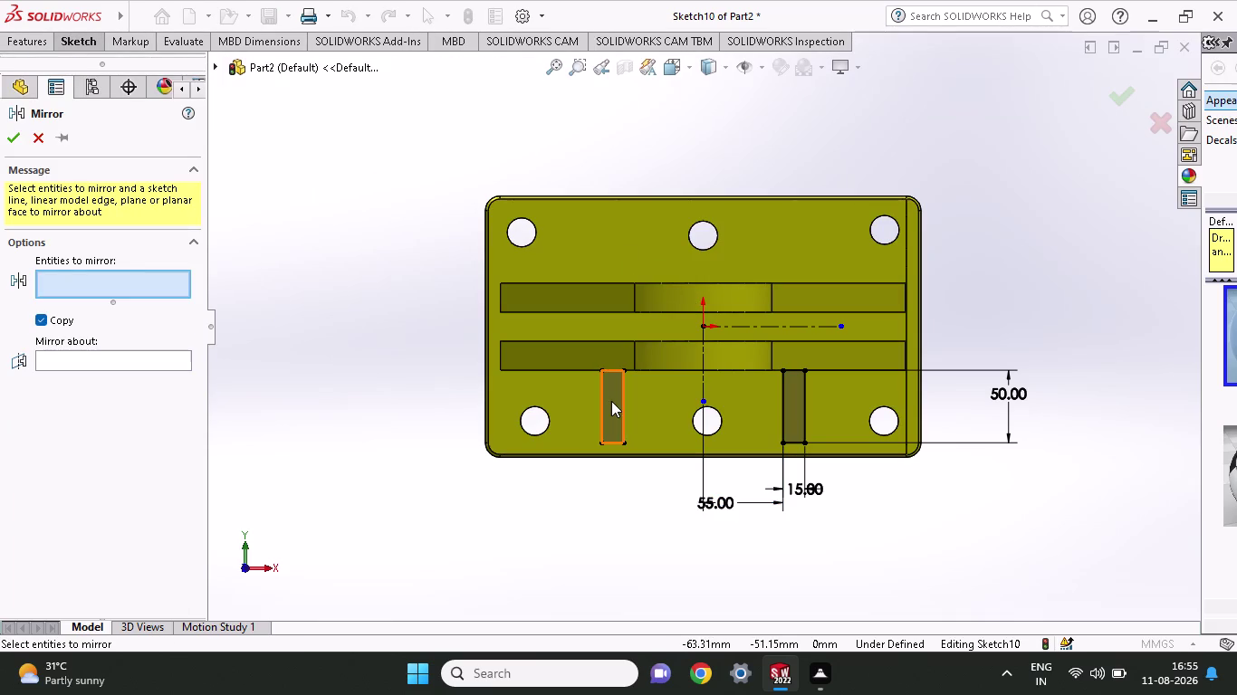
click(798, 404)
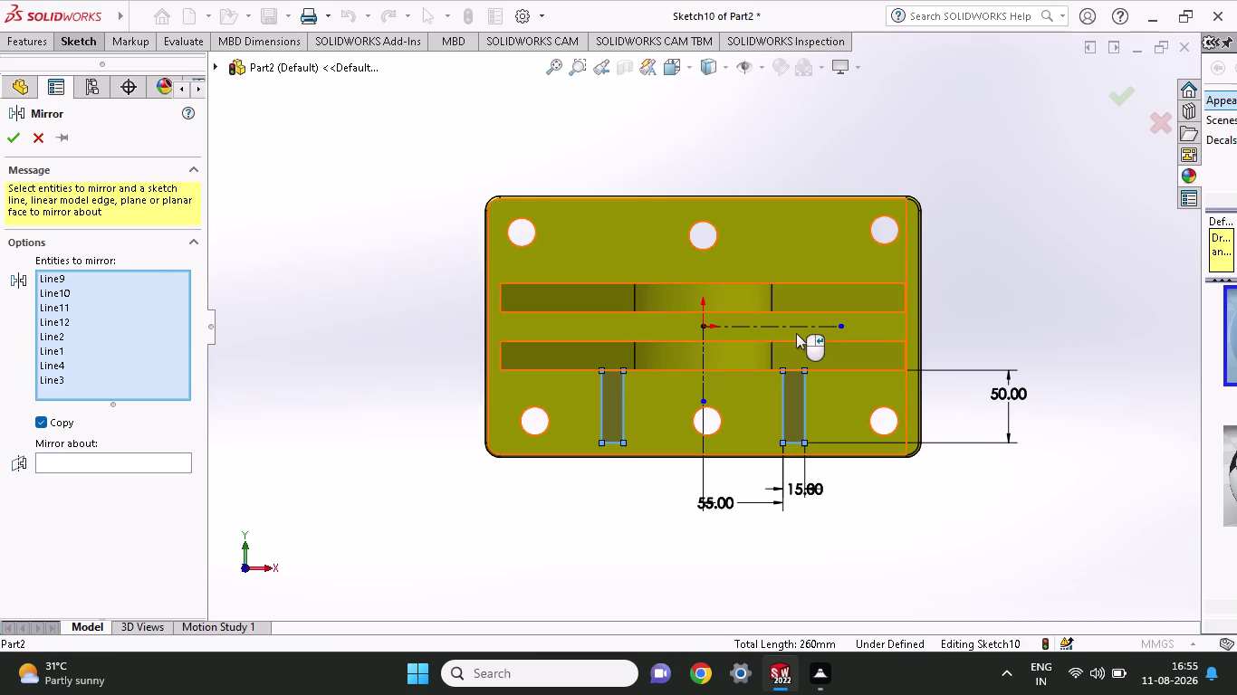
click(796, 328)
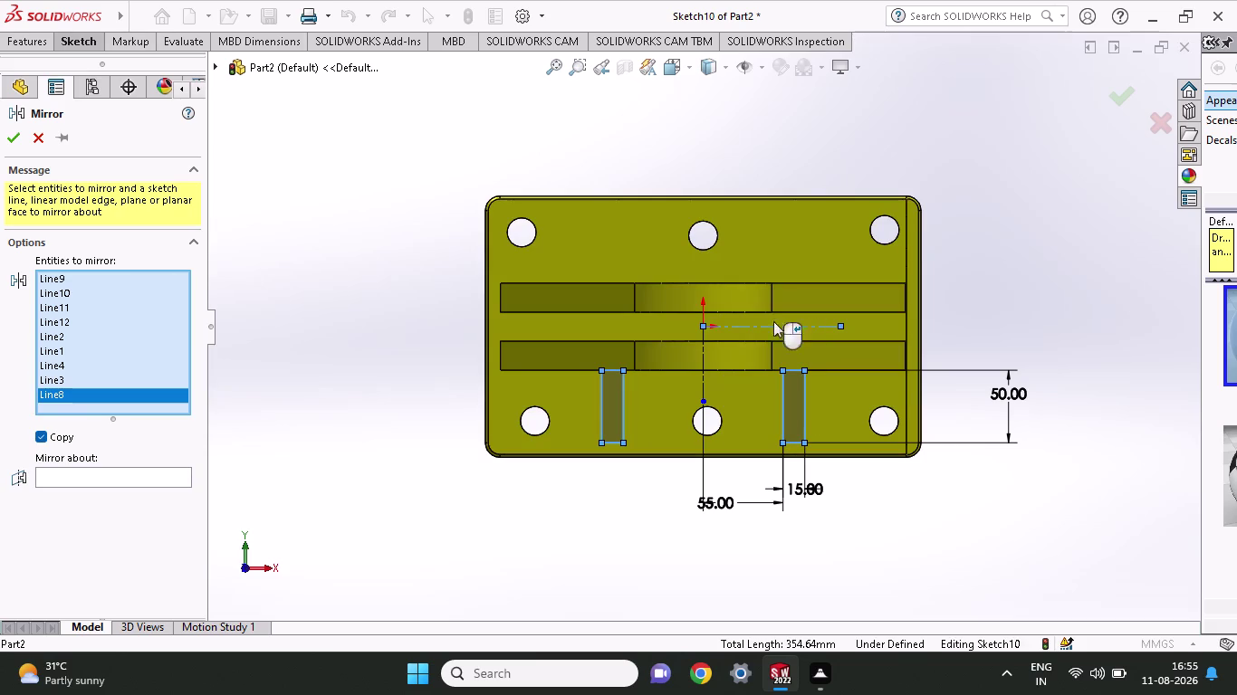
click(100, 468)
click(101, 468)
click(108, 483)
click(149, 475)
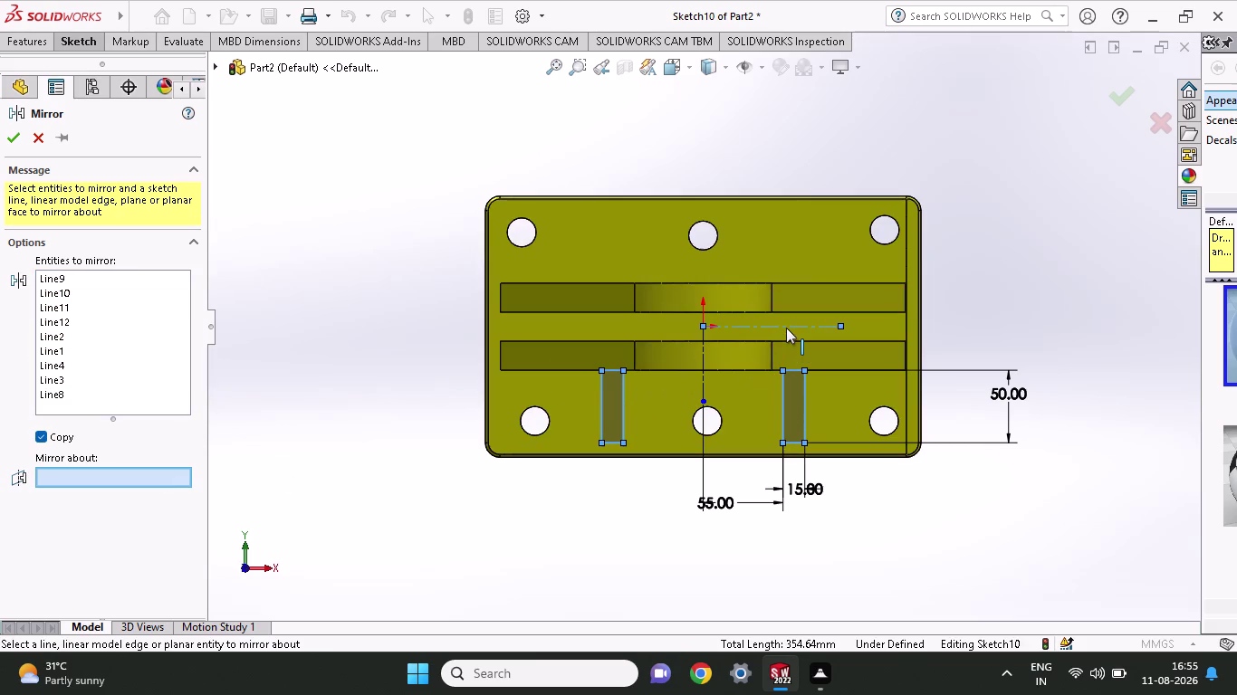
click(786, 328)
click(10, 137)
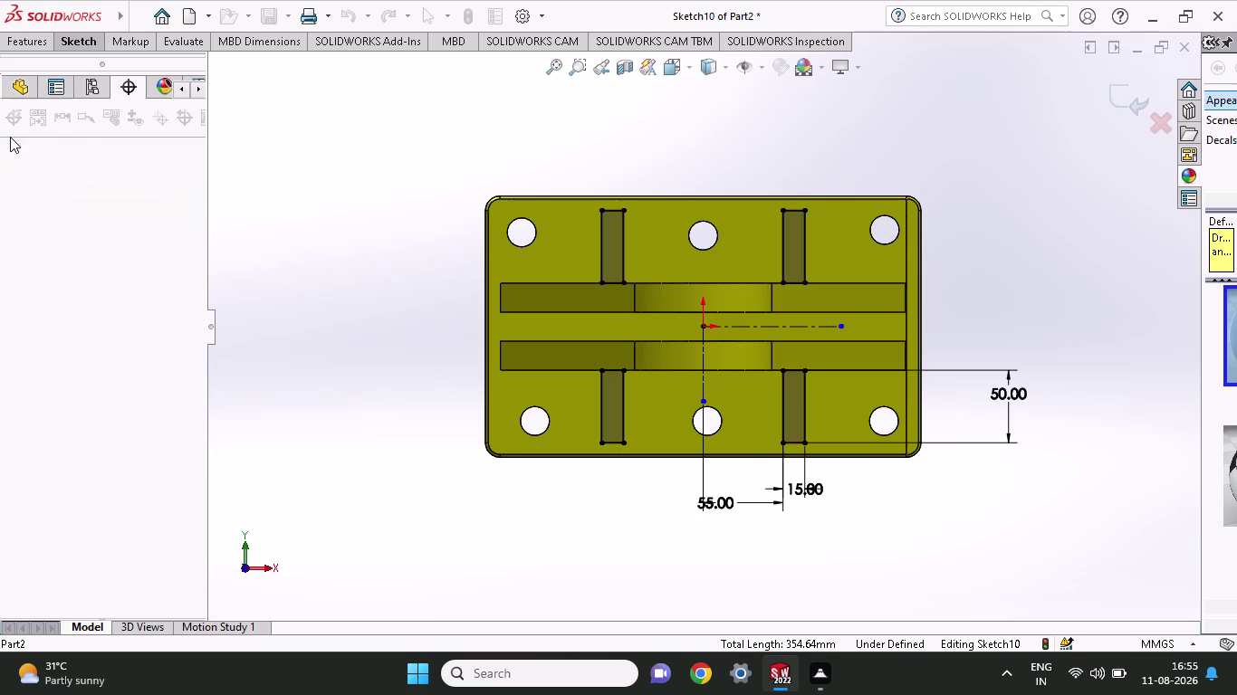
click(23, 38)
click(46, 94)
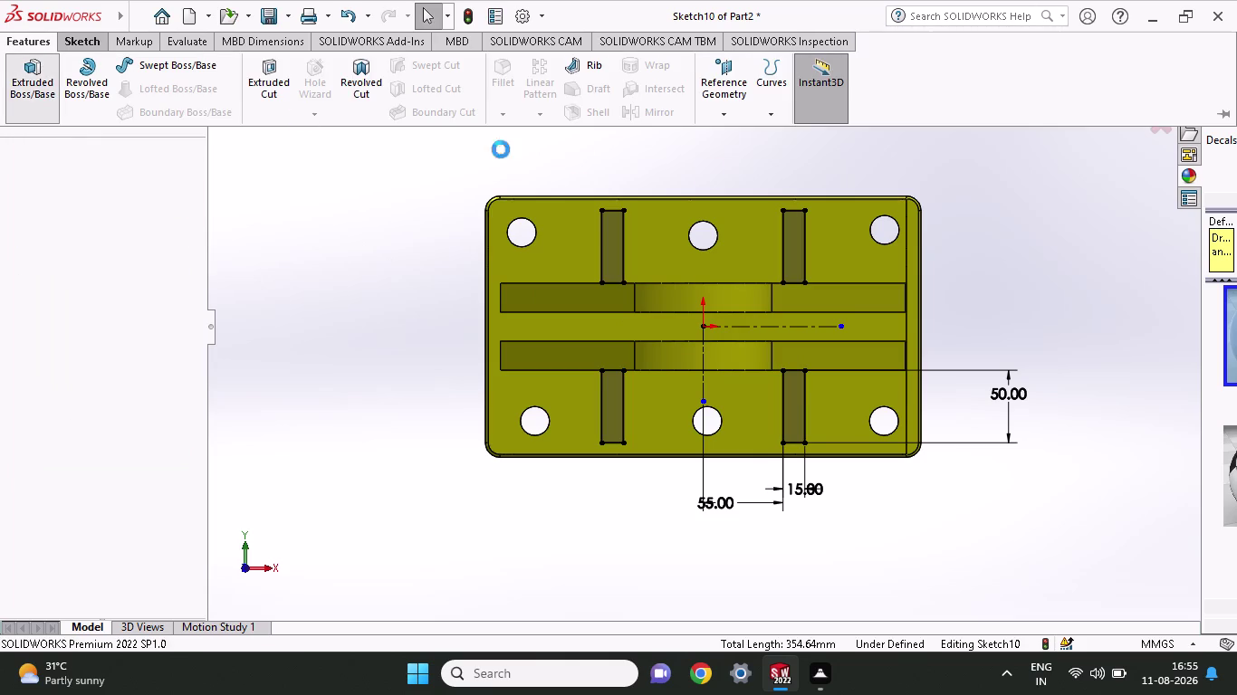
Extrude the four rectangles to a Blind depth of 160 mm.
middle_drag(1103, 433, 1105, 290)
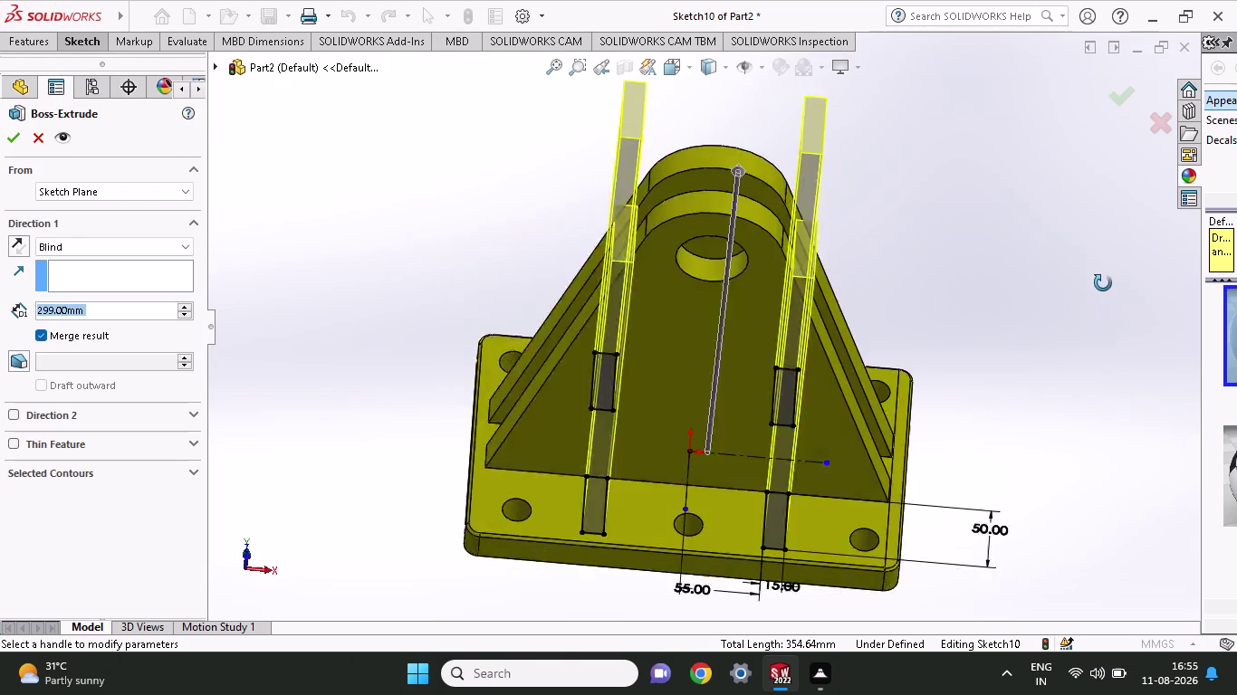
middle_drag(1105, 291, 1104, 244)
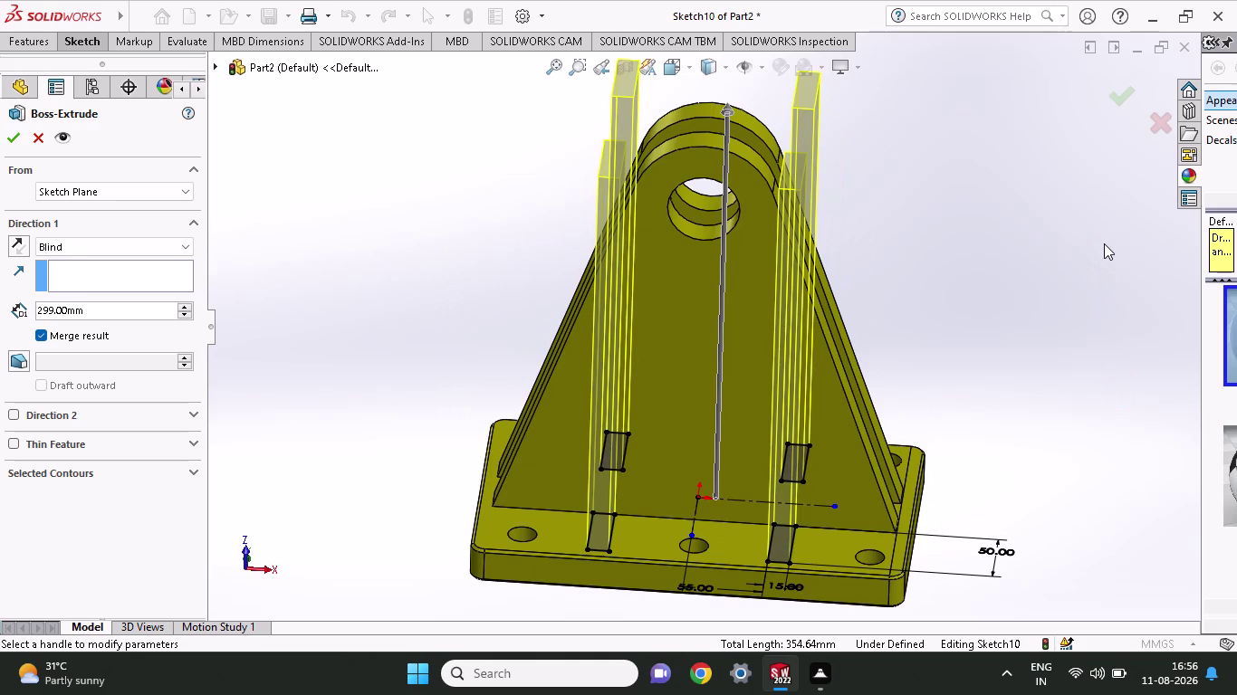
text(16)
drag(131, 317, 59, 310)
text(160)
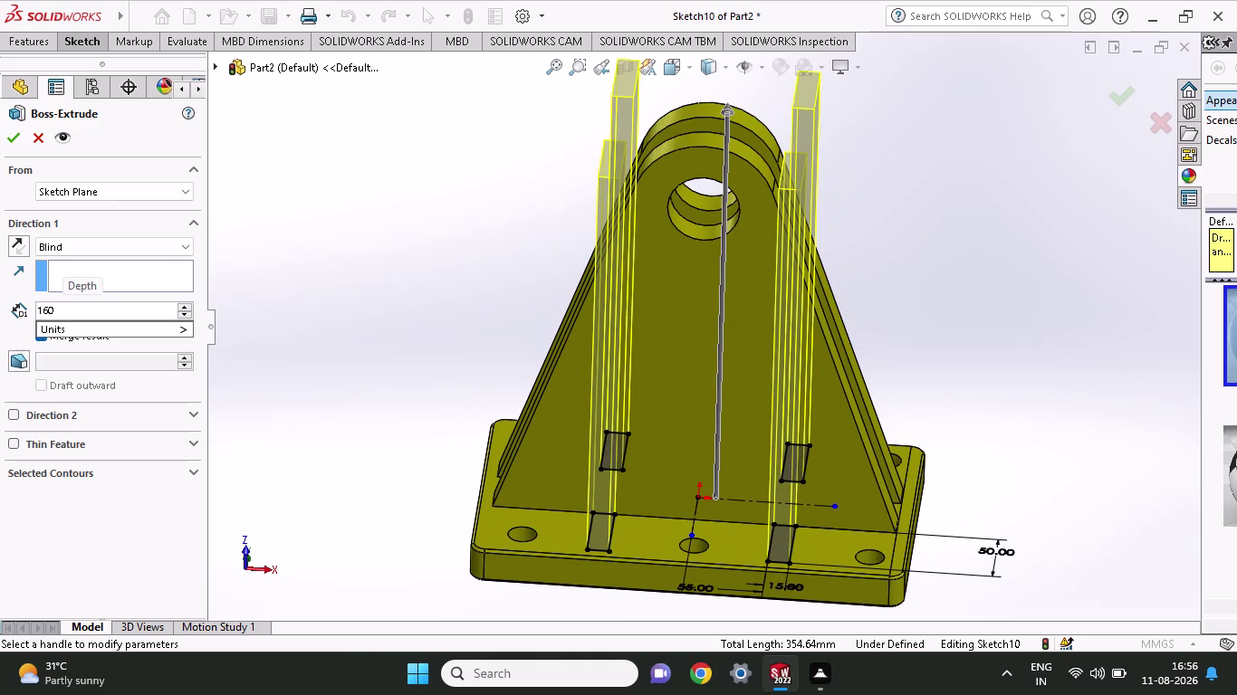
click(11, 134)
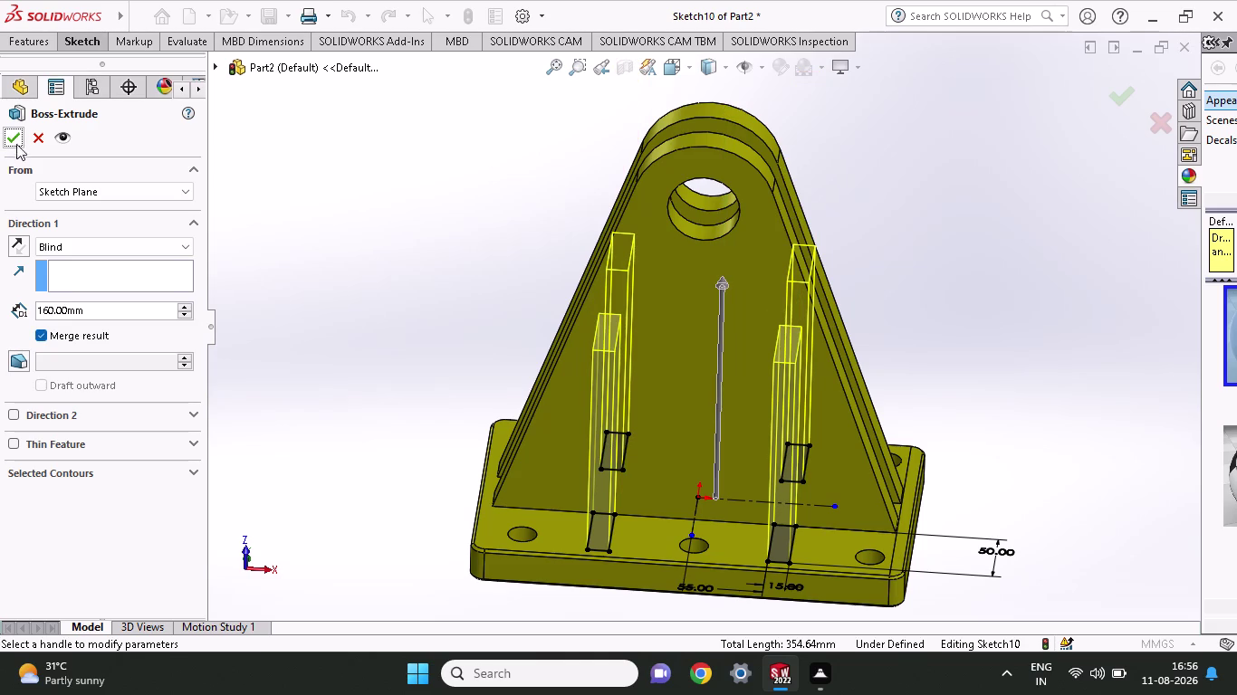
click(17, 137)
middle_drag(1008, 359, 936, 331)
middle_drag(928, 339, 913, 358)
Orbit to a rib's broad side face and start a sketch on it.
middle_click(911, 360)
middle_drag(907, 363, 896, 323)
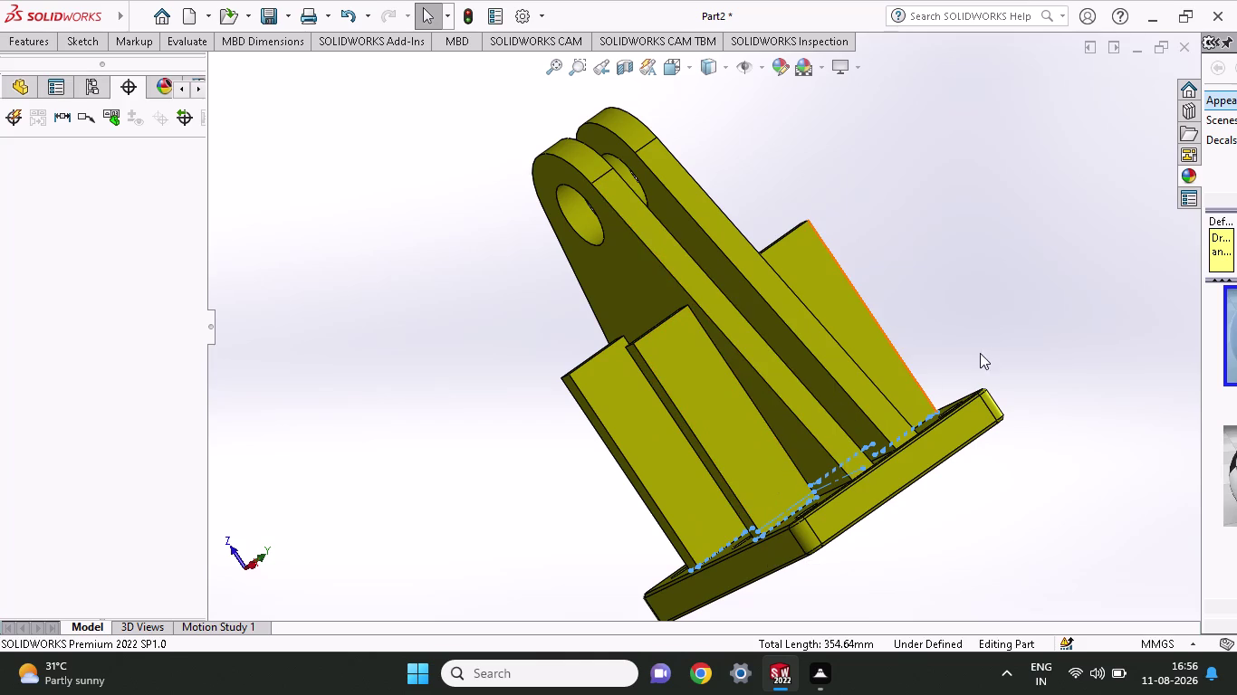
middle_drag(1005, 342, 980, 390)
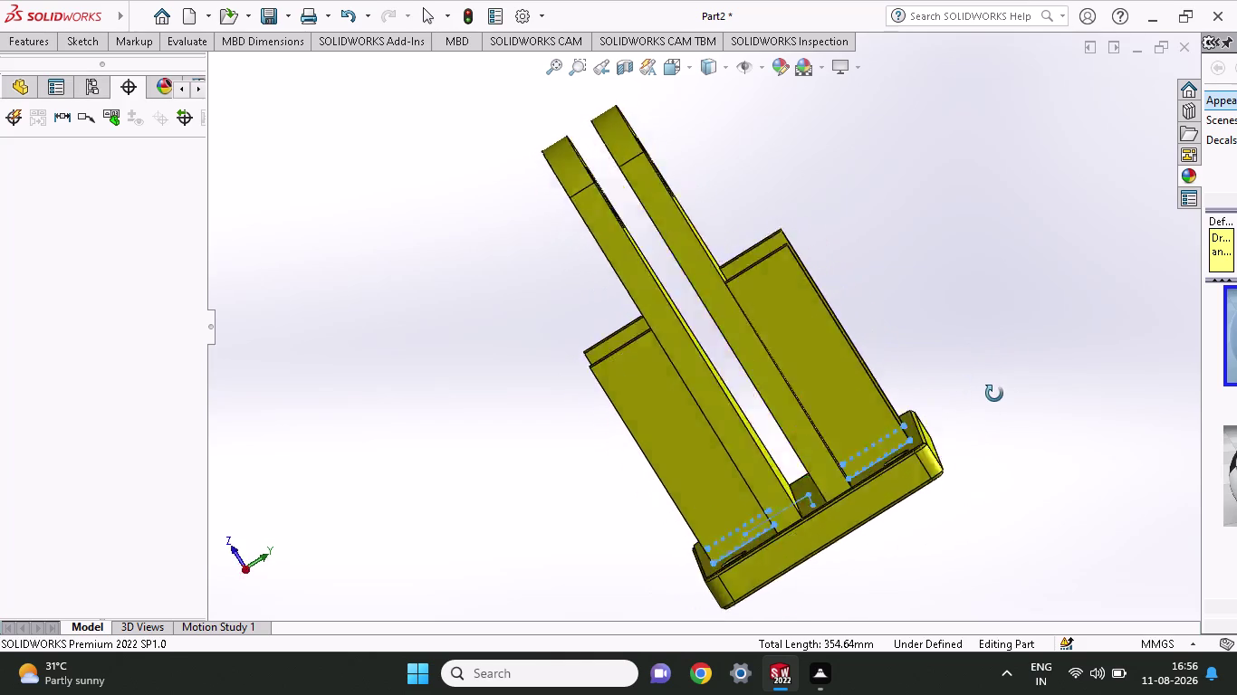
middle_drag(980, 390, 1006, 397)
click(735, 461)
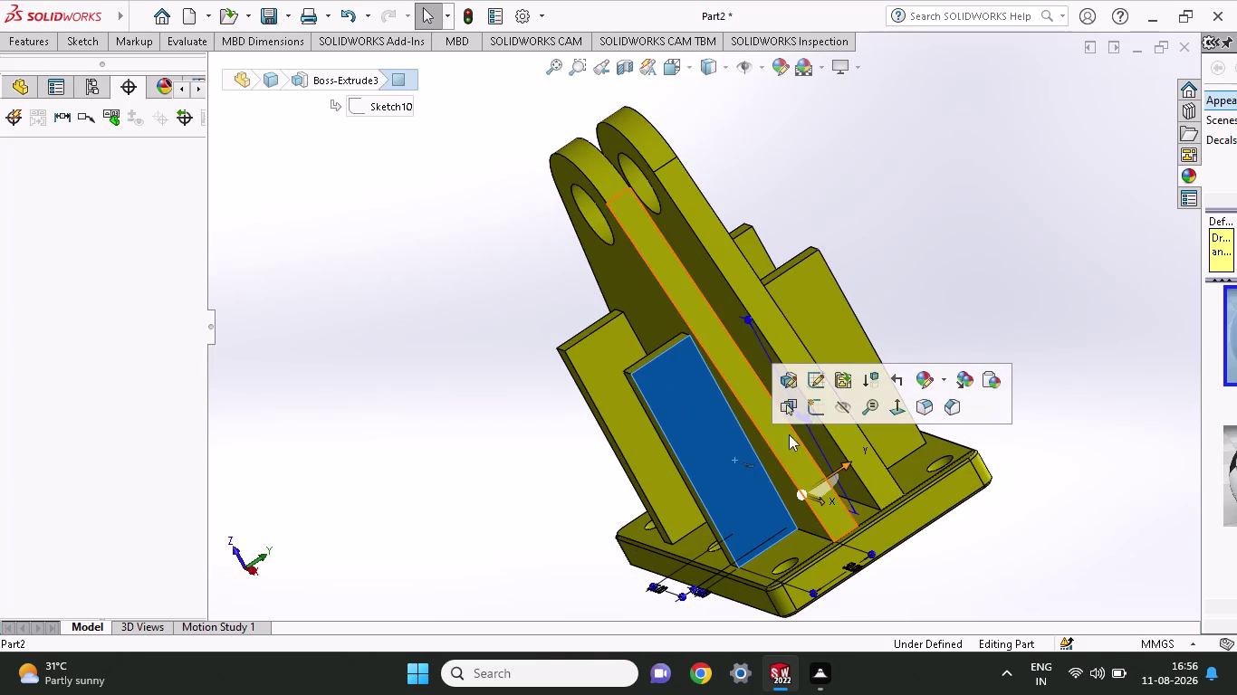
click(822, 417)
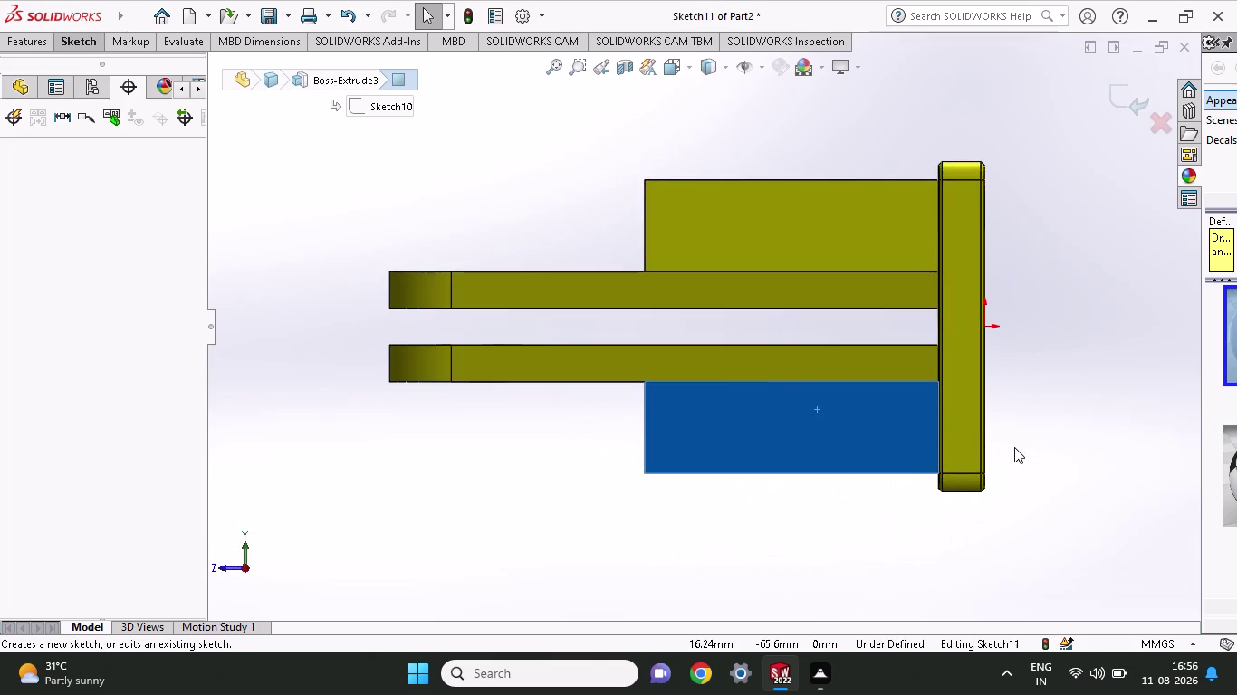